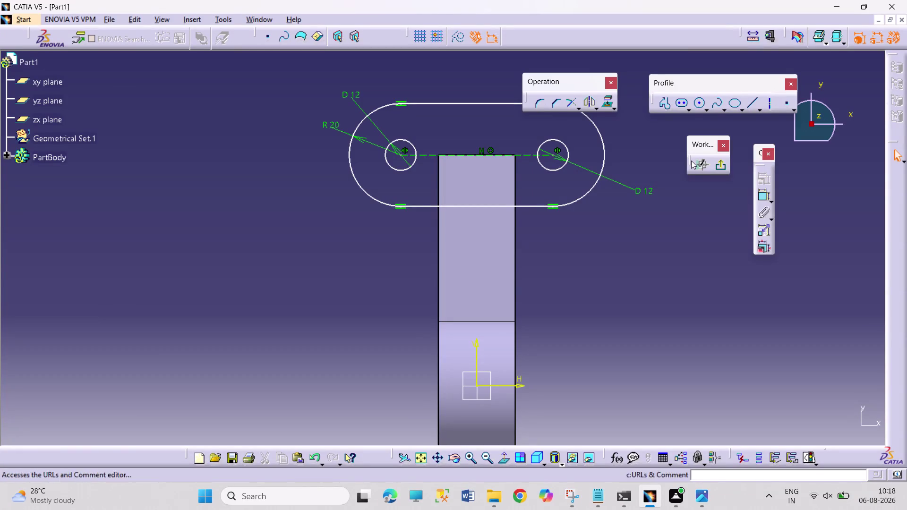
Dimension the distance between the two hole centres and set it to 50.
click(766, 196)
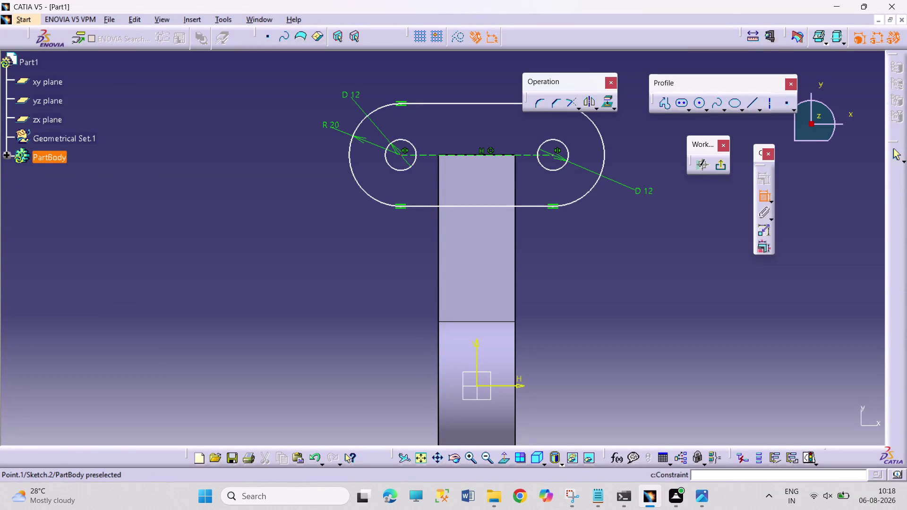
click(401, 156)
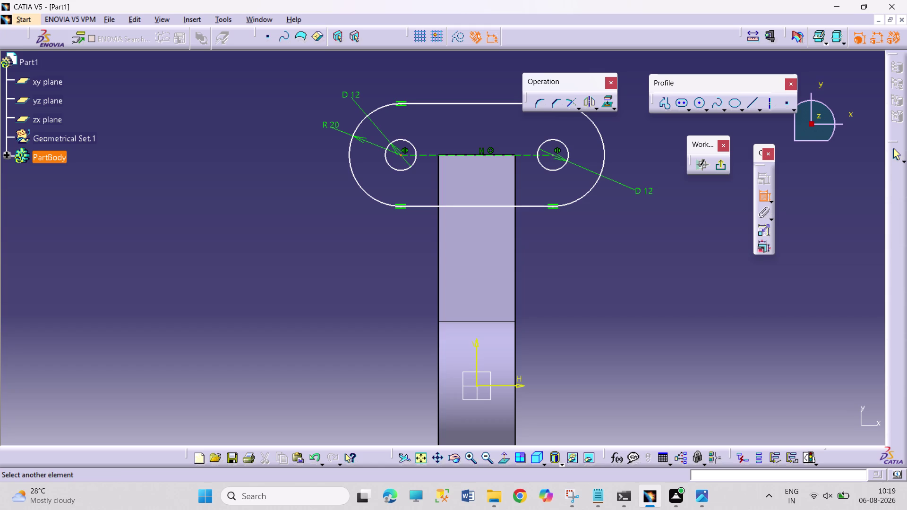
click(554, 157)
click(464, 71)
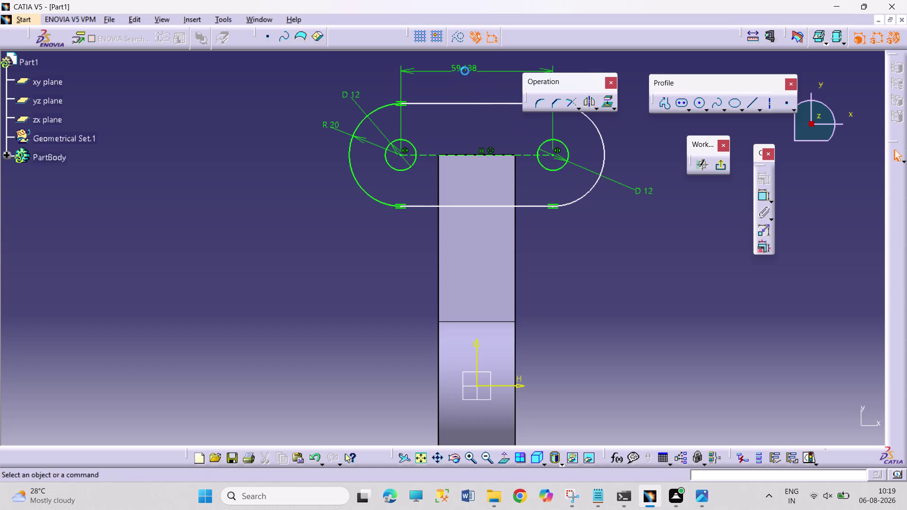
double_click(468, 71)
text(50)
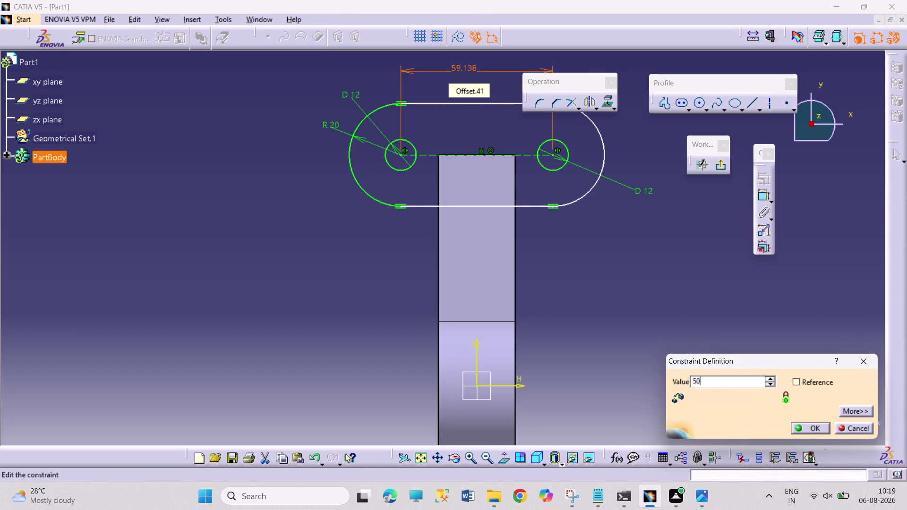
key(Return)
Drag the slot's right end to test it, then undo the change.
click(713, 308)
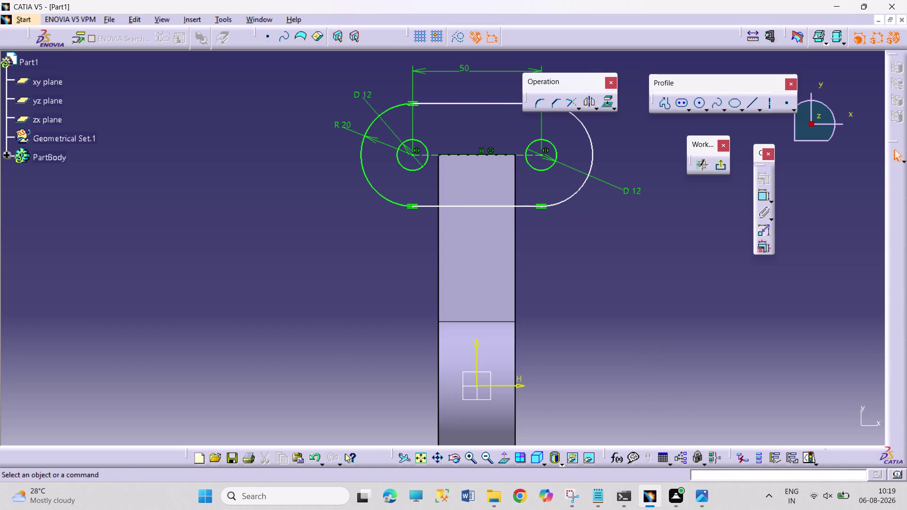
drag(572, 194, 590, 196)
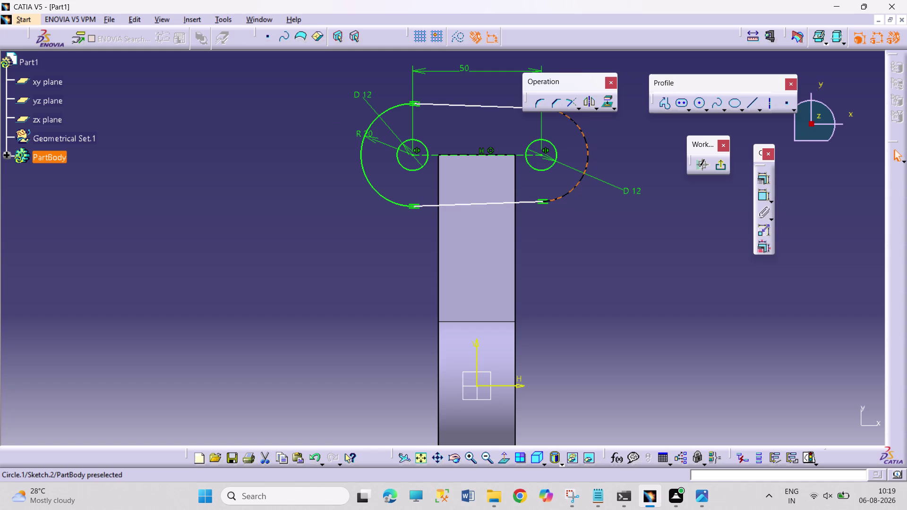
drag(590, 196, 588, 204)
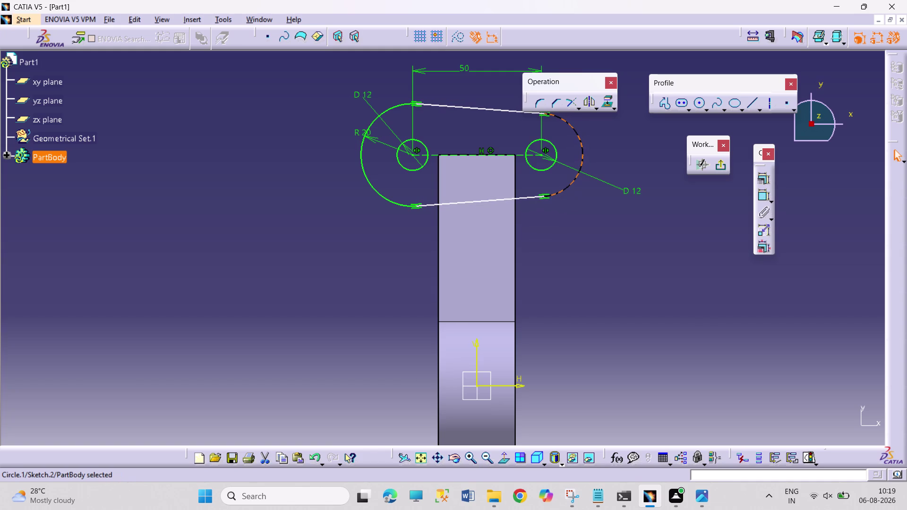
key(ctrl+z)
click(661, 258)
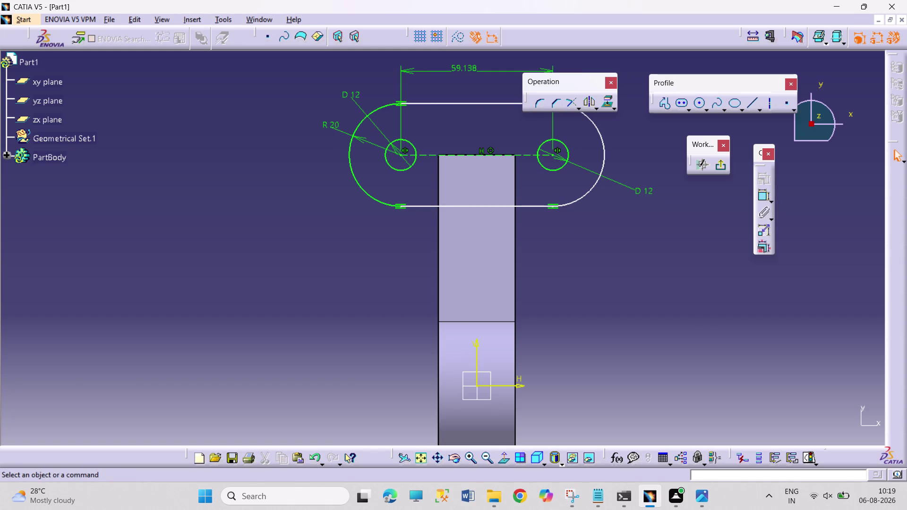
Change the hole centre spacing dimension to 90.
click(759, 194)
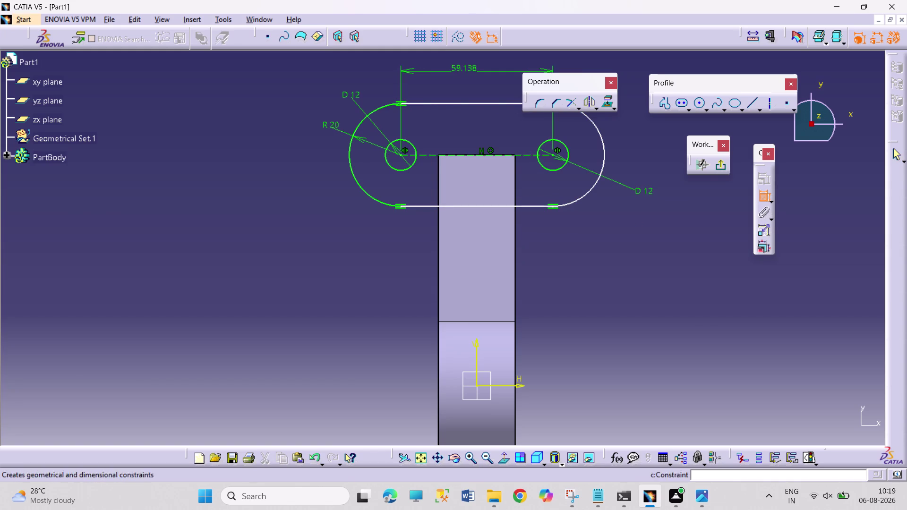
key(Escape)
key(Escape)
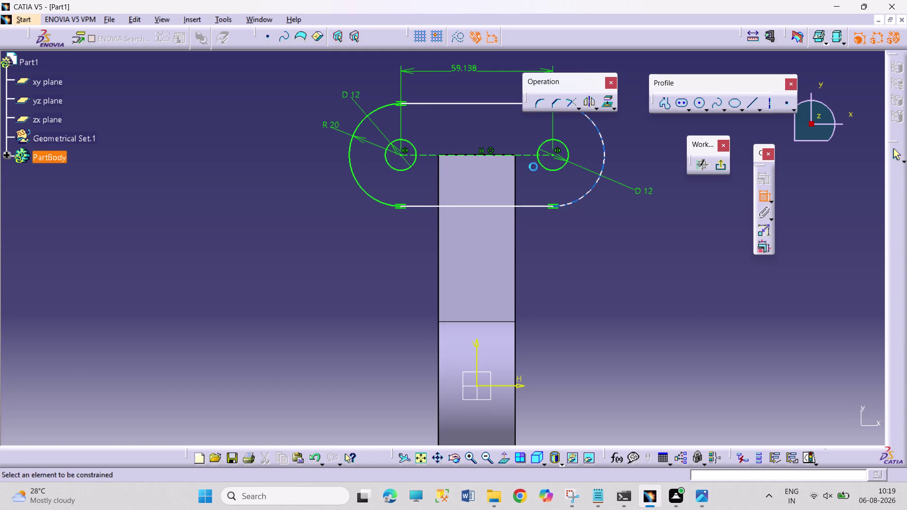
key(Escape)
double_click(469, 68)
text(90)
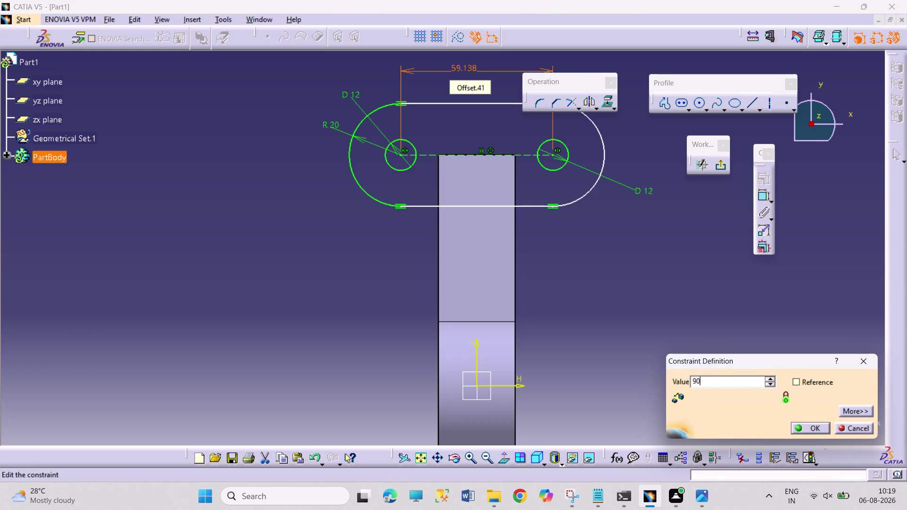
key(Return)
double_click(470, 67)
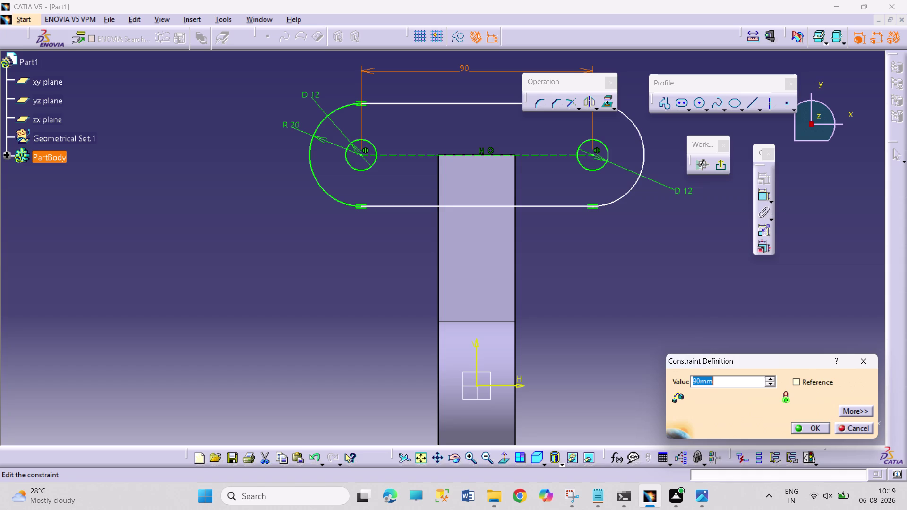
Set the hole centre spacing back to 50.
text(50)
key(Return)
click(576, 237)
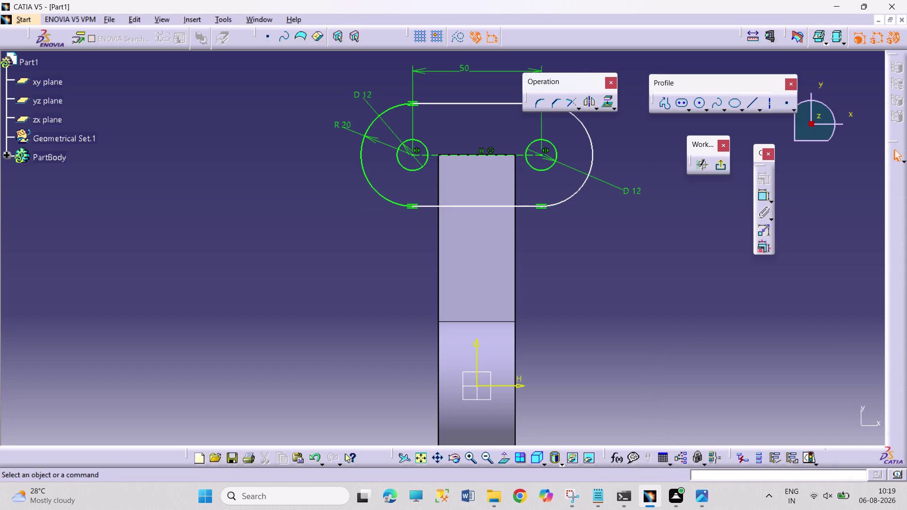
Try a 10 mm offset dimension from the right hole centre to the block edge, then discard it.
click(765, 200)
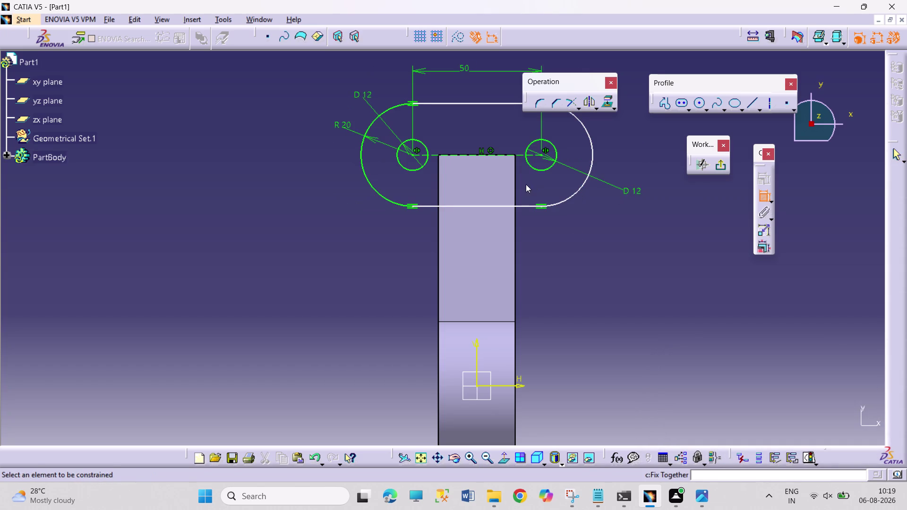
click(513, 183)
click(541, 155)
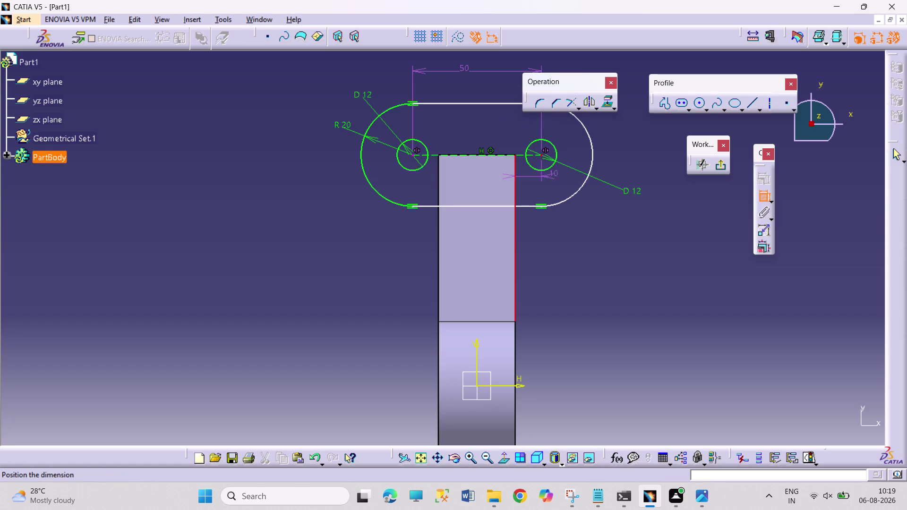
click(570, 233)
right_click(569, 224)
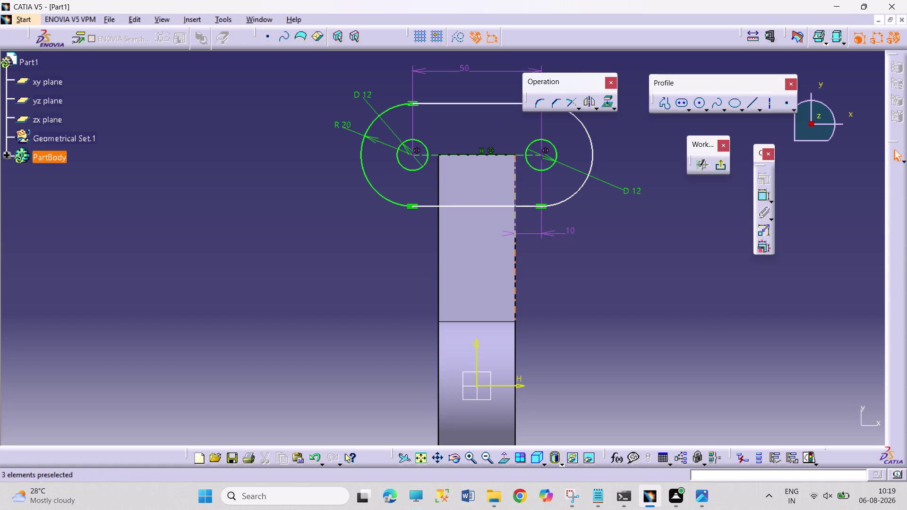
right_click(569, 228)
click(615, 392)
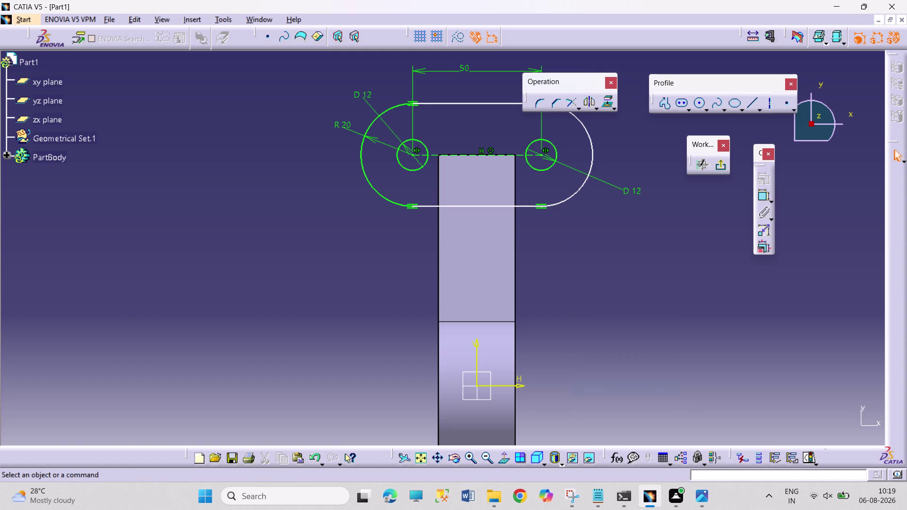
click(765, 193)
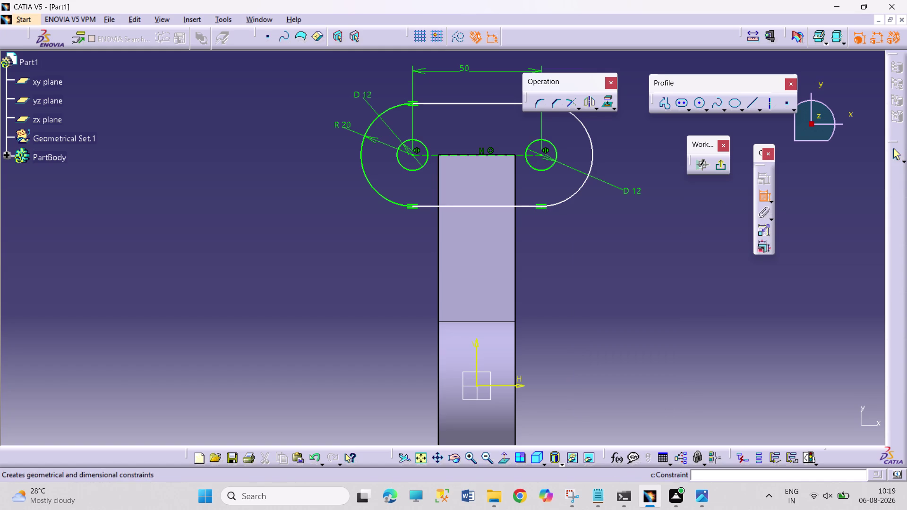
Try dimensioning the right hole centre to the sketch origin, then cancel it.
click(478, 156)
click(518, 385)
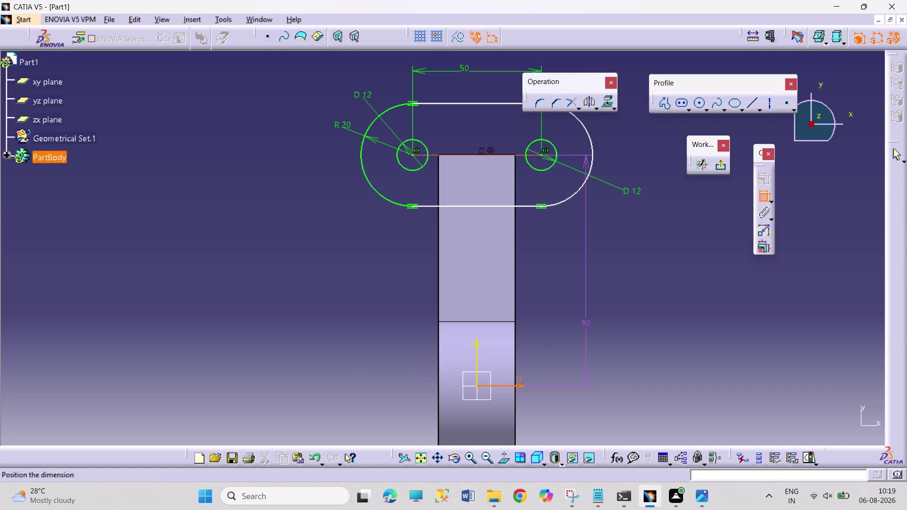
key(Escape)
key(Escape)
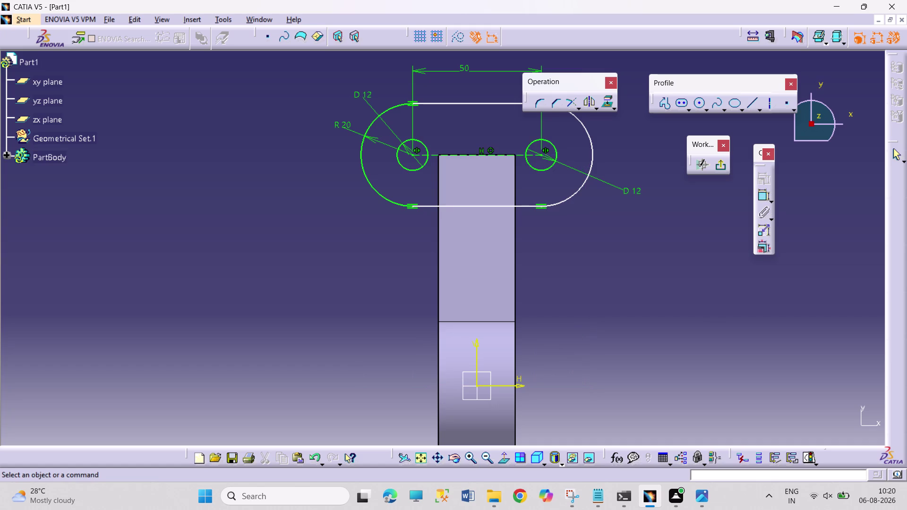
key(Escape)
click(762, 197)
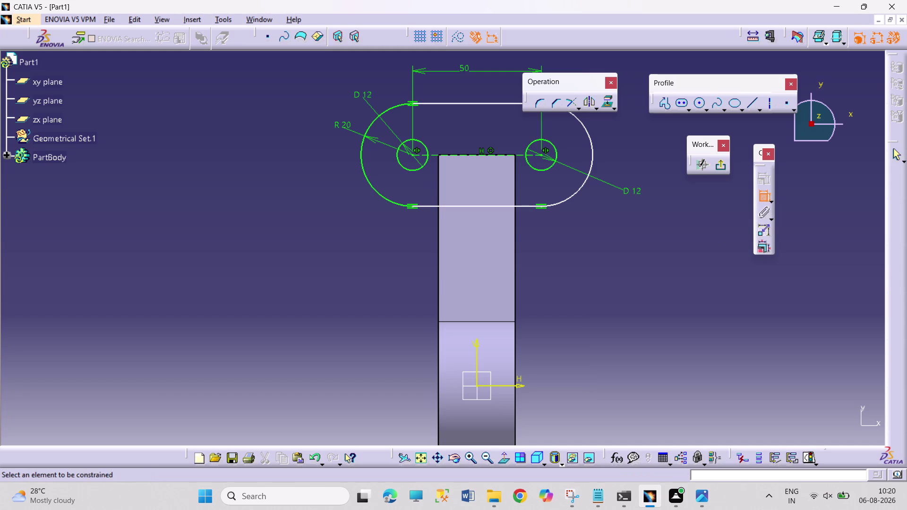
Try dimensioning the slot's top edge and a slot distance from the origin, cancelling both.
click(509, 386)
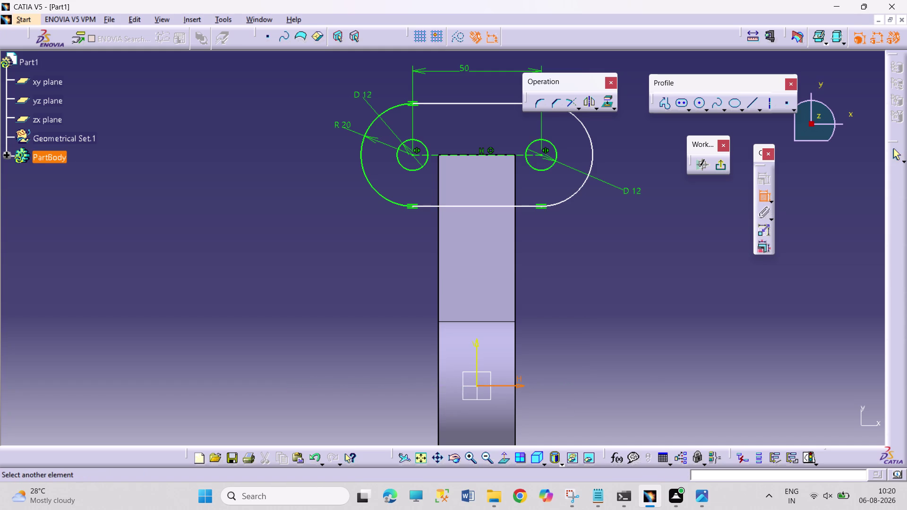
click(483, 105)
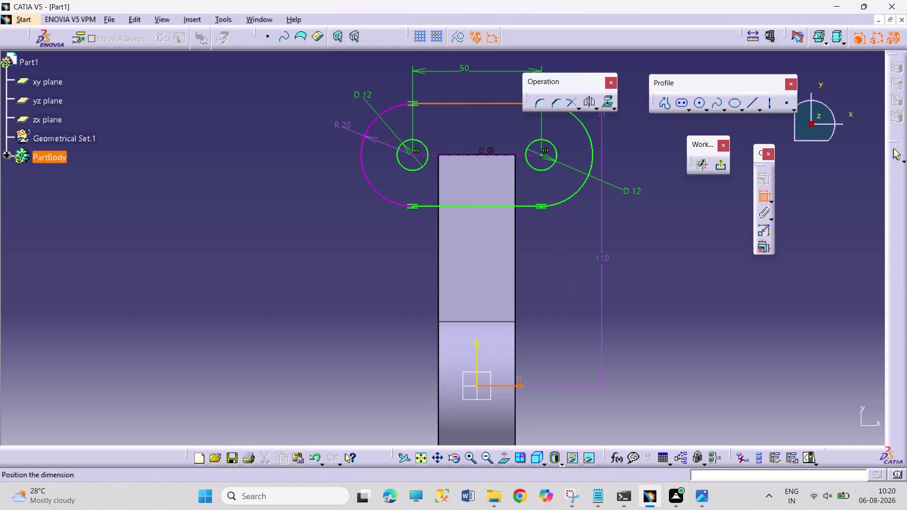
key(Escape)
key(Escape)
key(Escape)
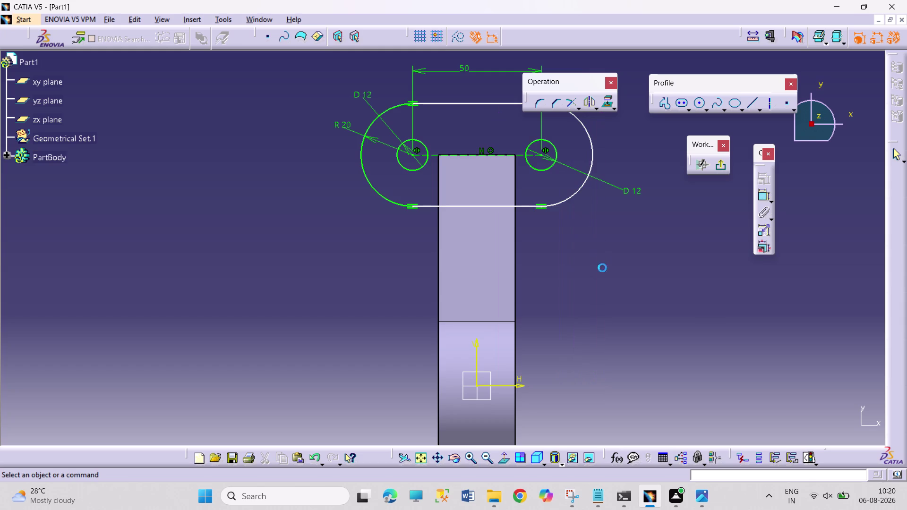
click(762, 199)
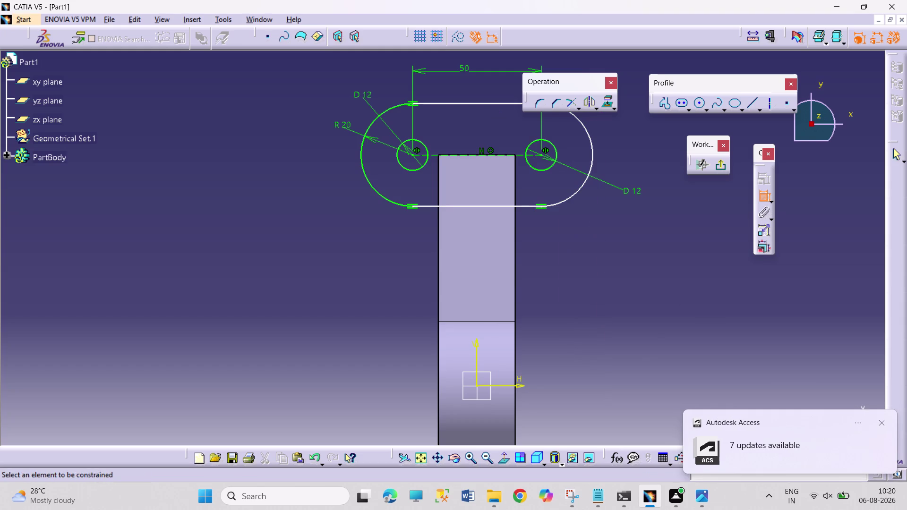
click(517, 385)
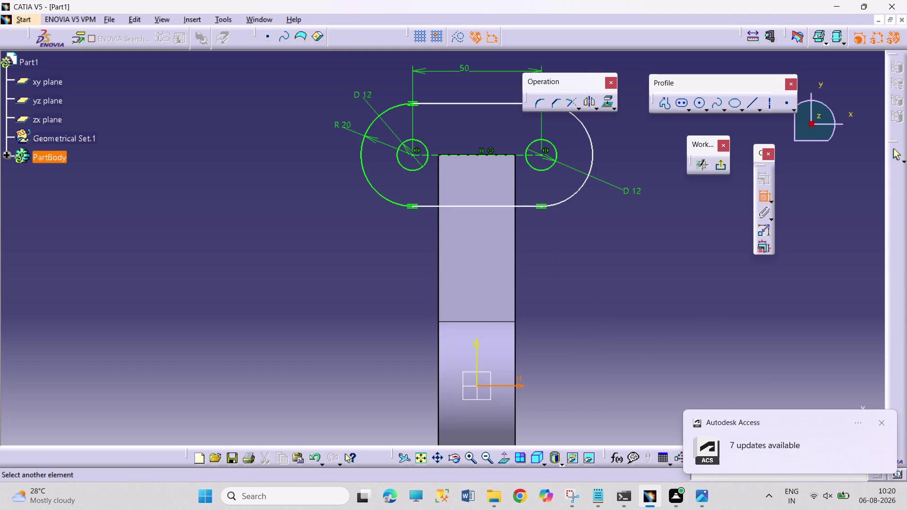
click(506, 155)
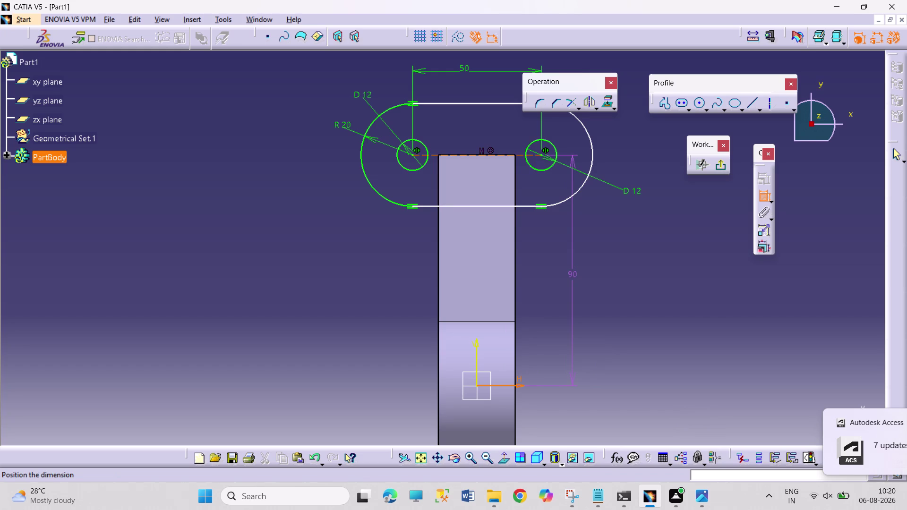
key(Escape)
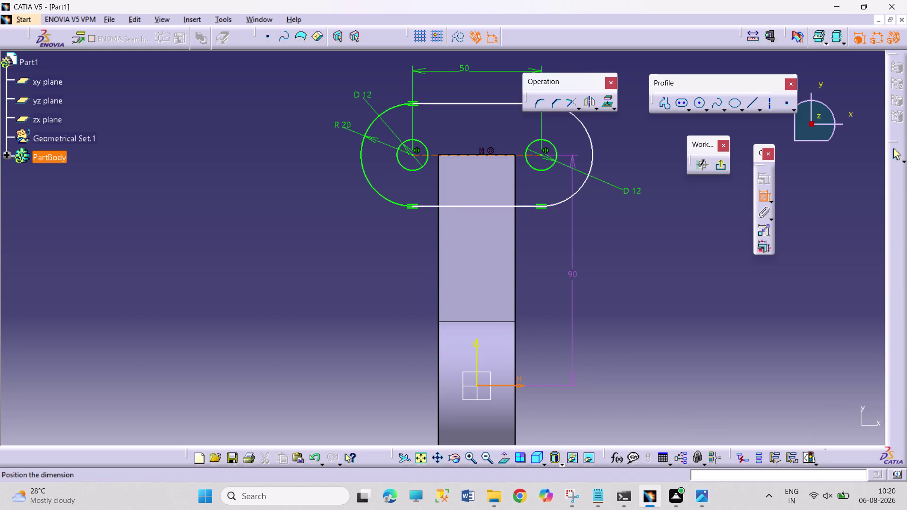
key(Escape)
key(Escape)
Delete the parallelism and coincidence constraints, testing the upper line's freedom.
right_click(481, 149)
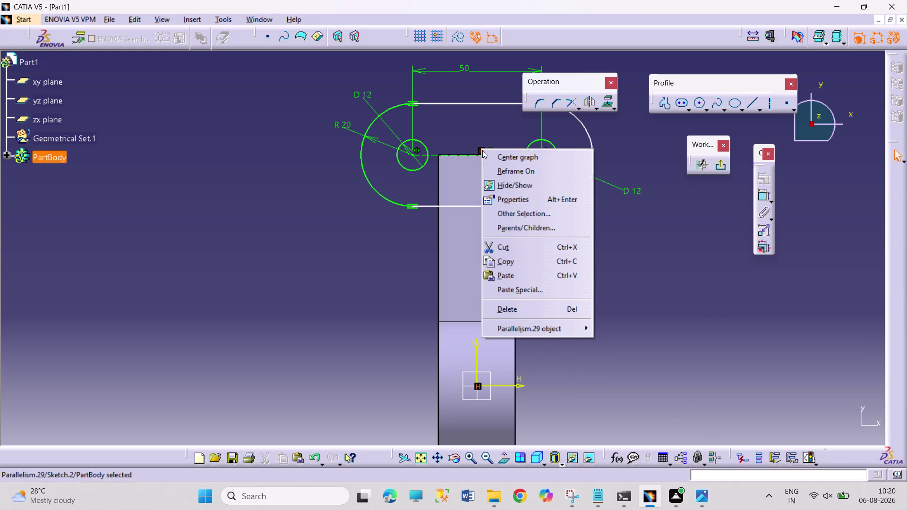
click(507, 306)
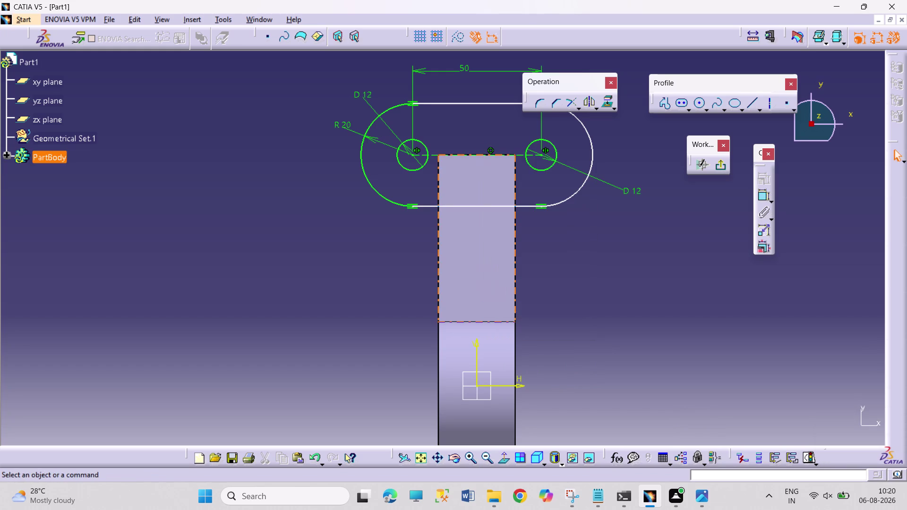
click(471, 106)
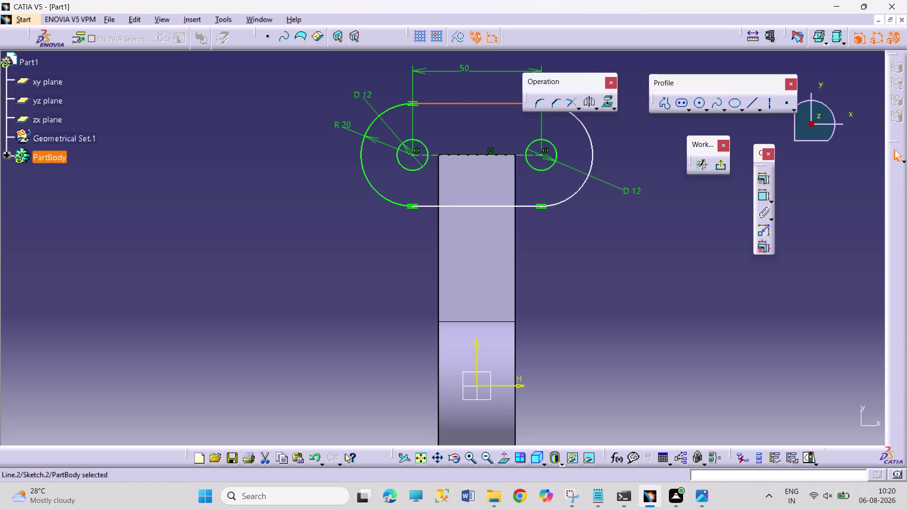
drag(478, 105, 478, 128)
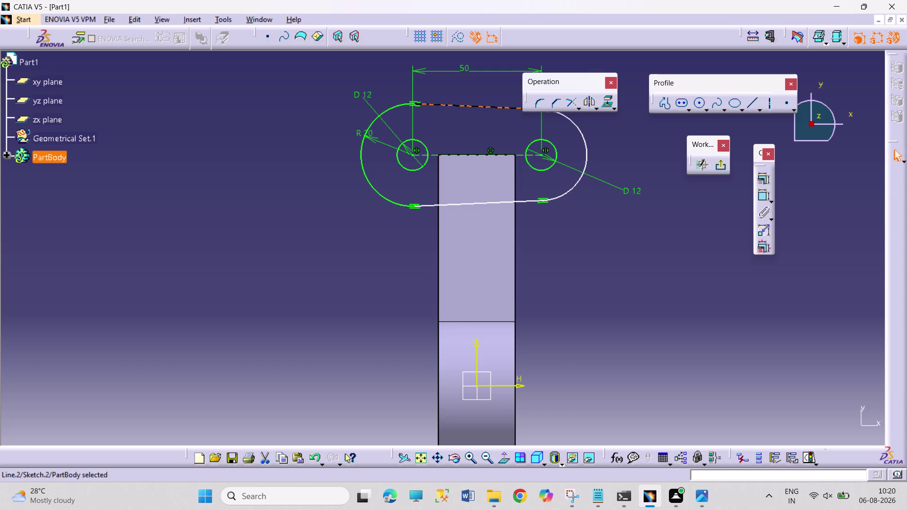
right_click(491, 149)
click(515, 304)
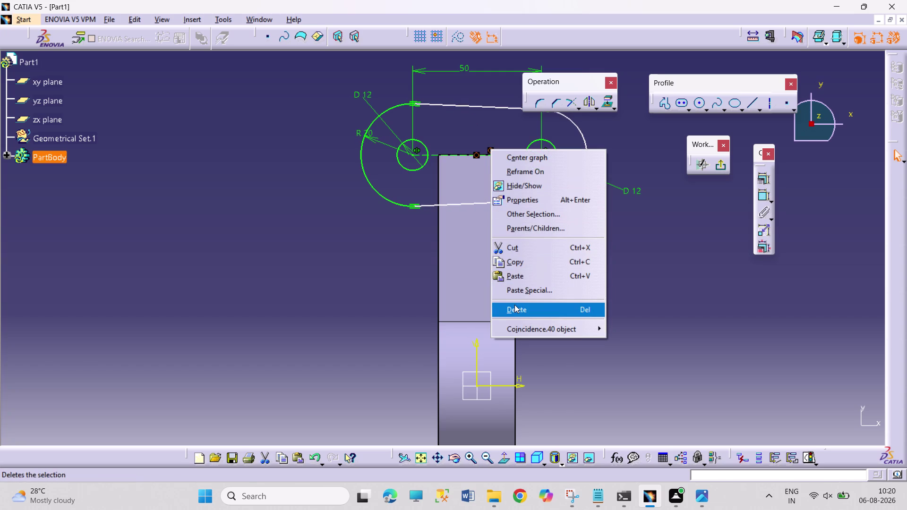
drag(478, 105, 478, 112)
click(478, 111)
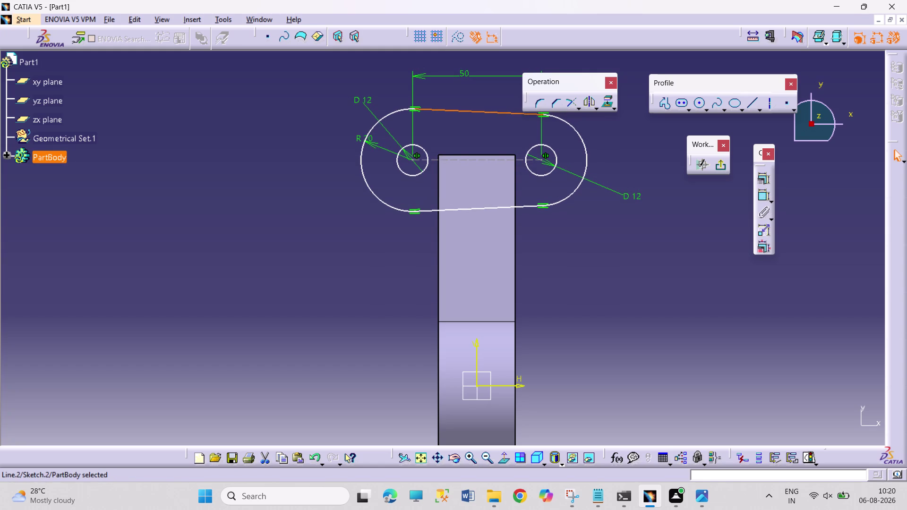
Undo the constraint deletions and clear the selection.
click(481, 154)
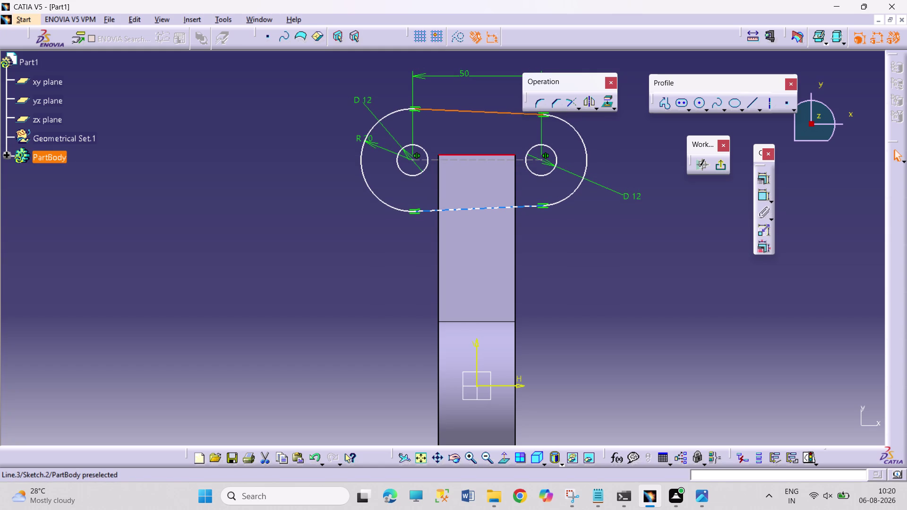
double_click(583, 248)
key(ctrl+z)
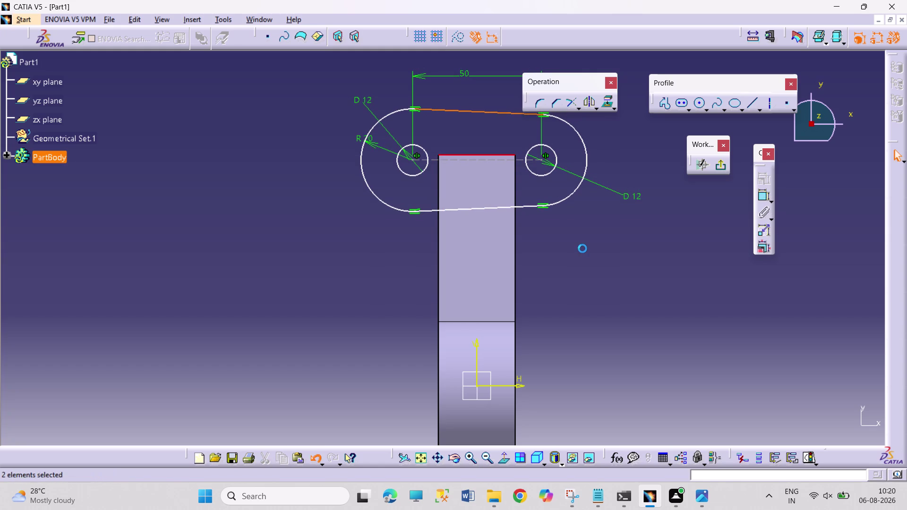
key(ctrl+z)
key(ctrl+z)
key(ctrl+z)
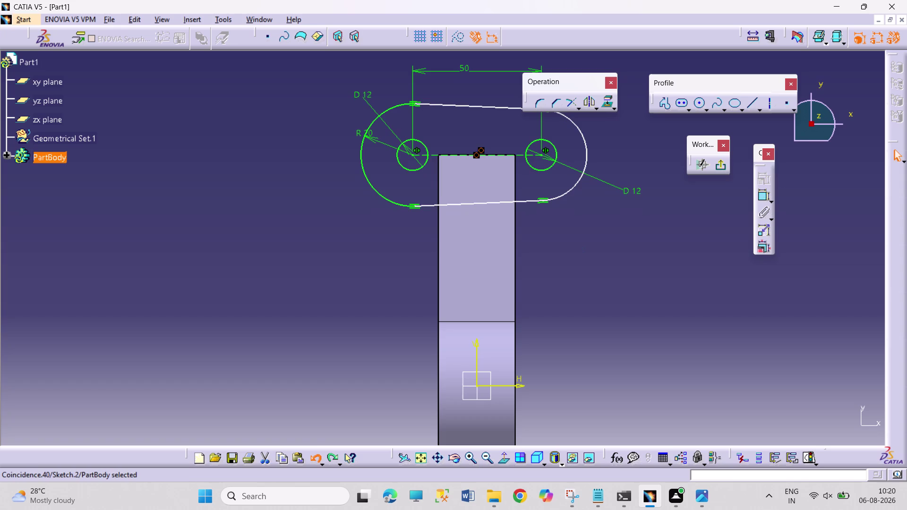
key(ctrl+z)
click(583, 249)
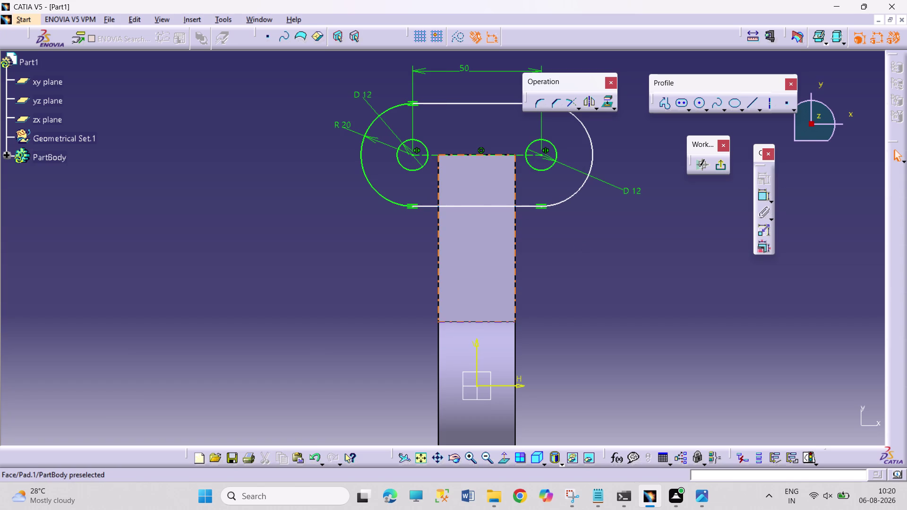
Delete the coincidence constraint again and test dragging the slot's upper line.
right_click(482, 150)
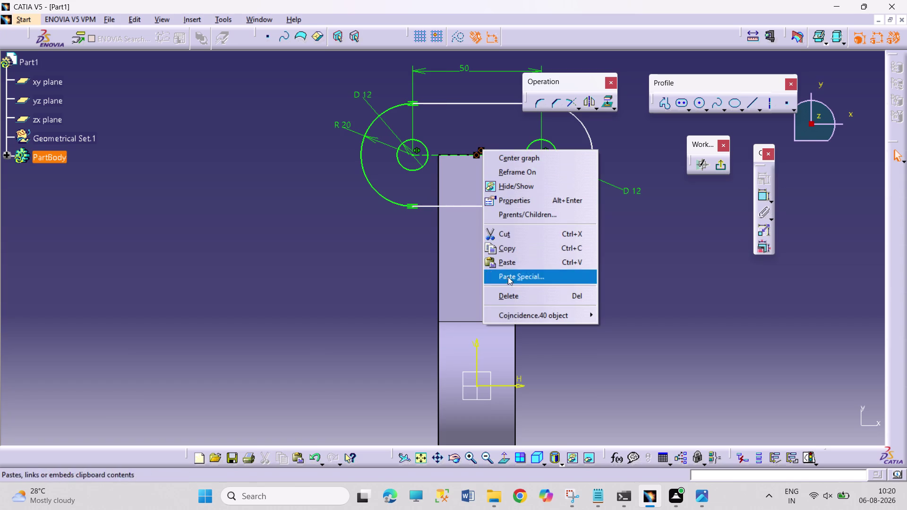
click(510, 290)
drag(467, 102, 468, 114)
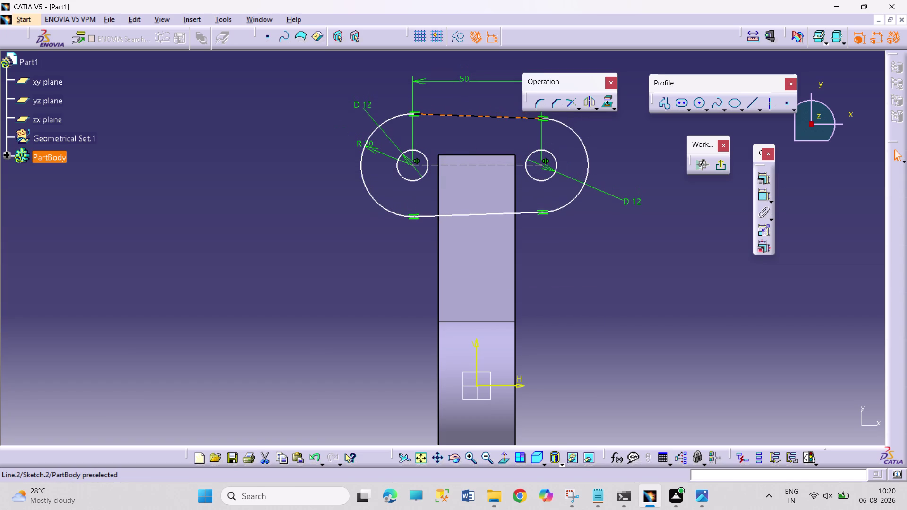
drag(468, 114, 468, 115)
key(ctrl+z)
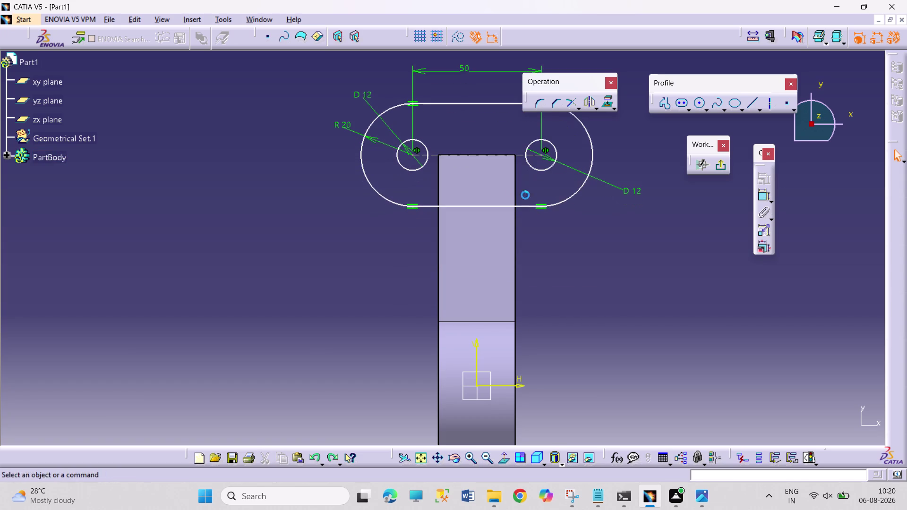
click(587, 222)
click(504, 208)
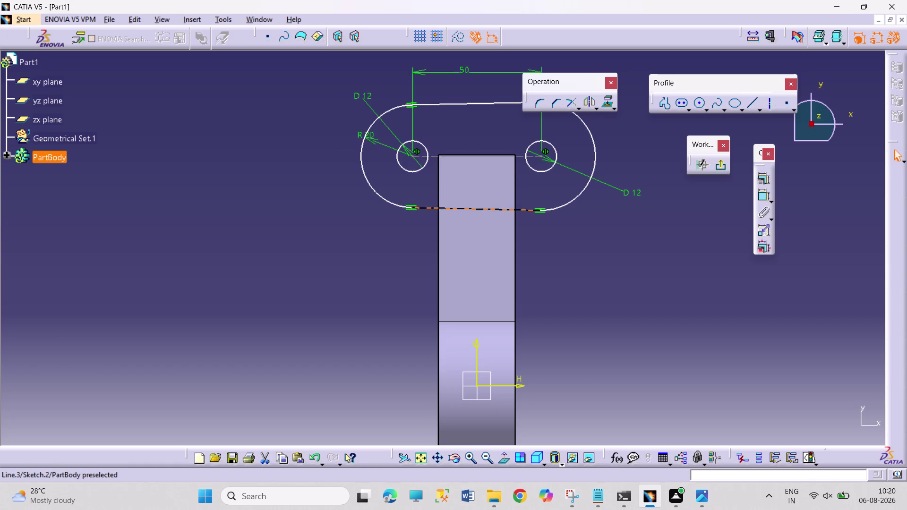
click(507, 222)
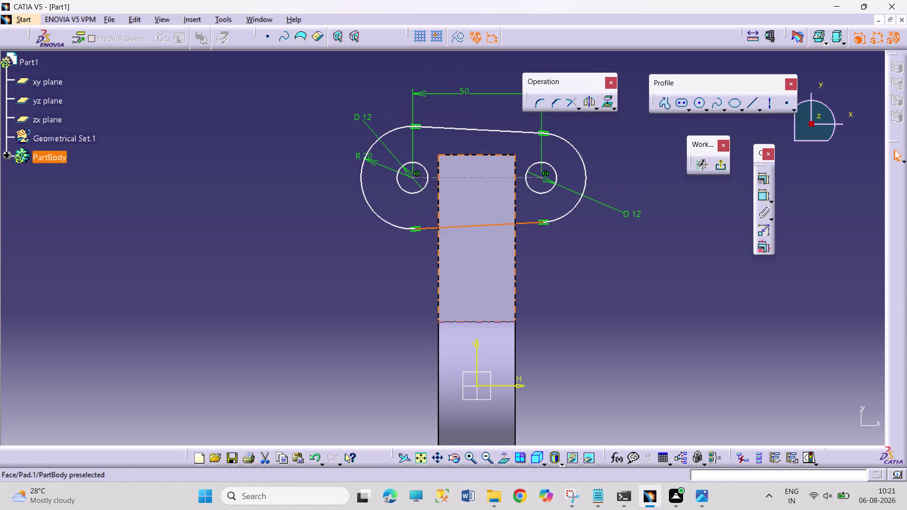
click(565, 244)
Make the slot's upper line coincident with the pad's top edge and exit the sketch.
click(457, 129)
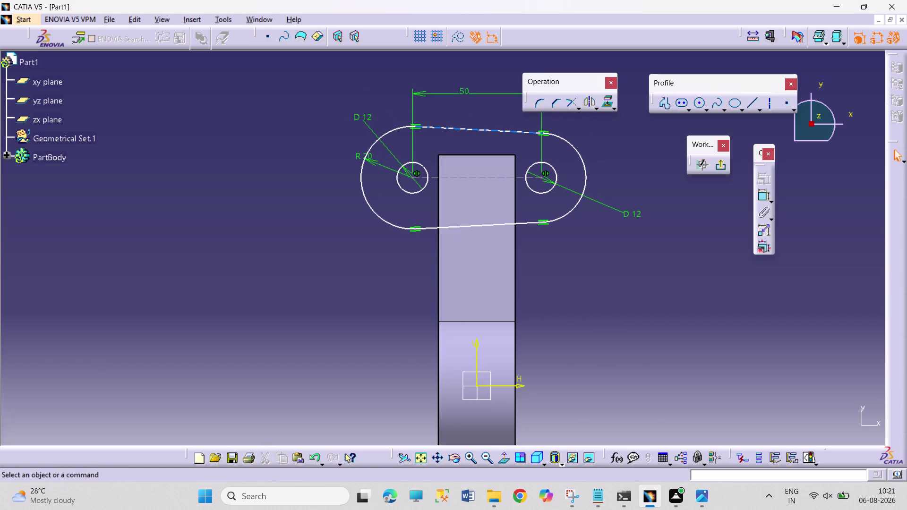
click(469, 155)
click(763, 176)
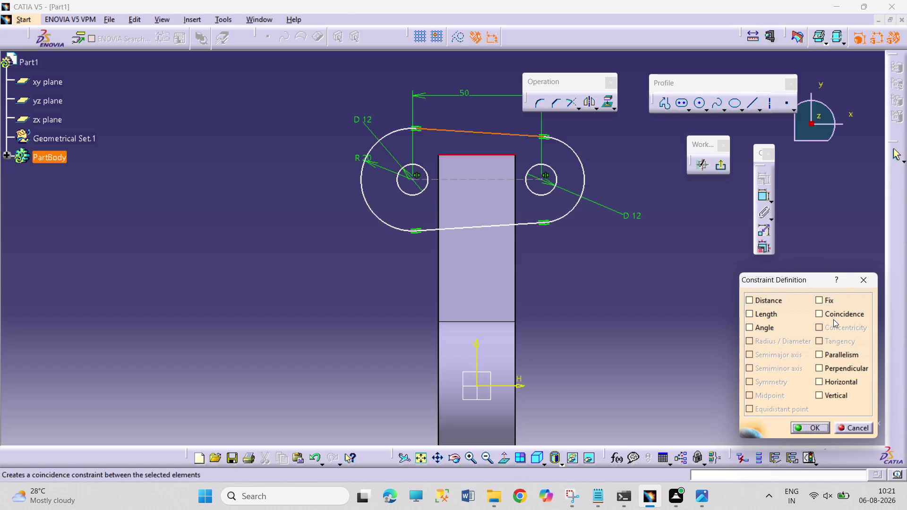
click(832, 316)
click(812, 424)
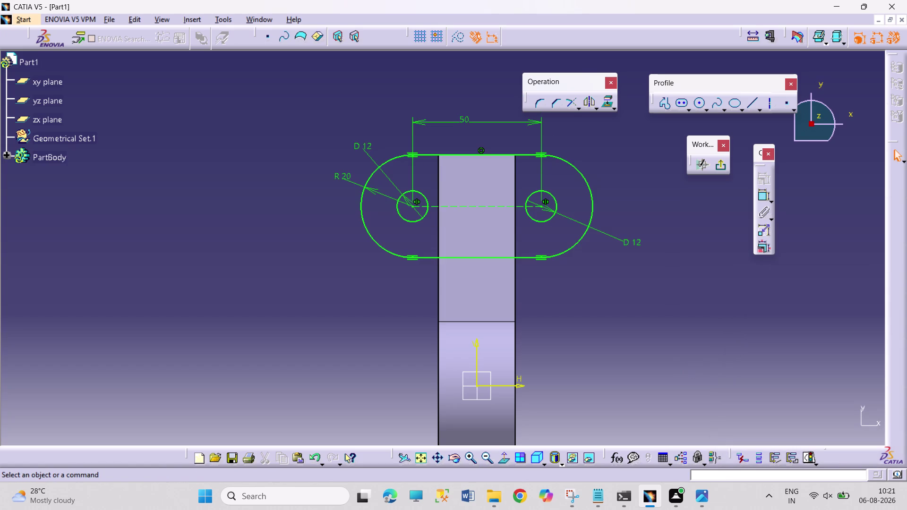
click(676, 365)
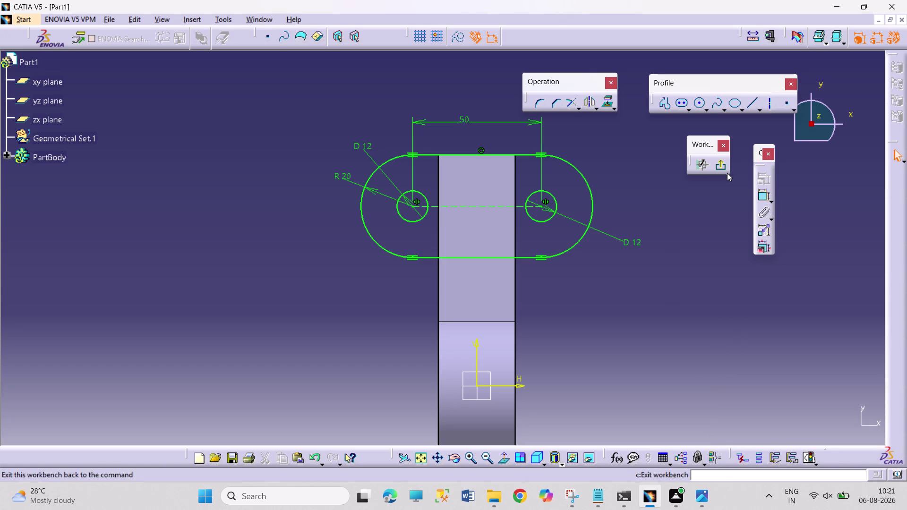
click(724, 169)
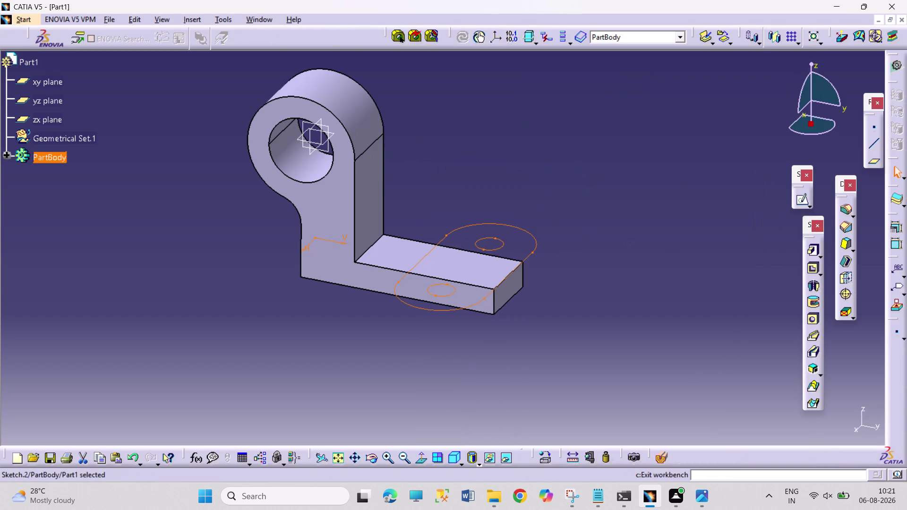
Pad the slot sketch to a 12 mm length.
click(812, 250)
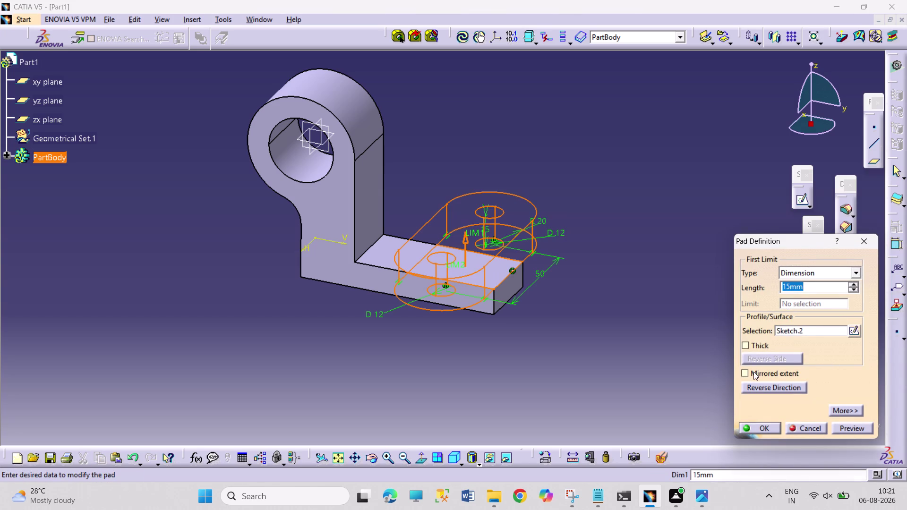
click(753, 384)
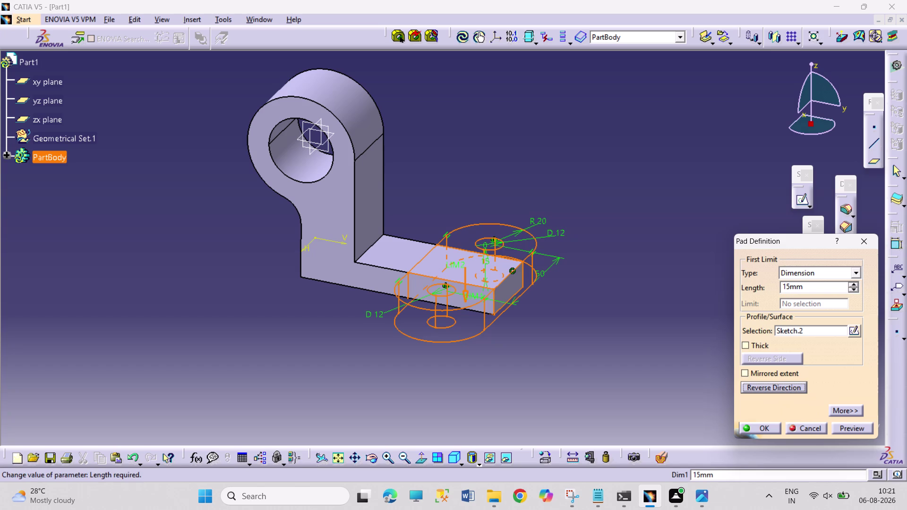
drag(789, 288, 764, 284)
text(12)
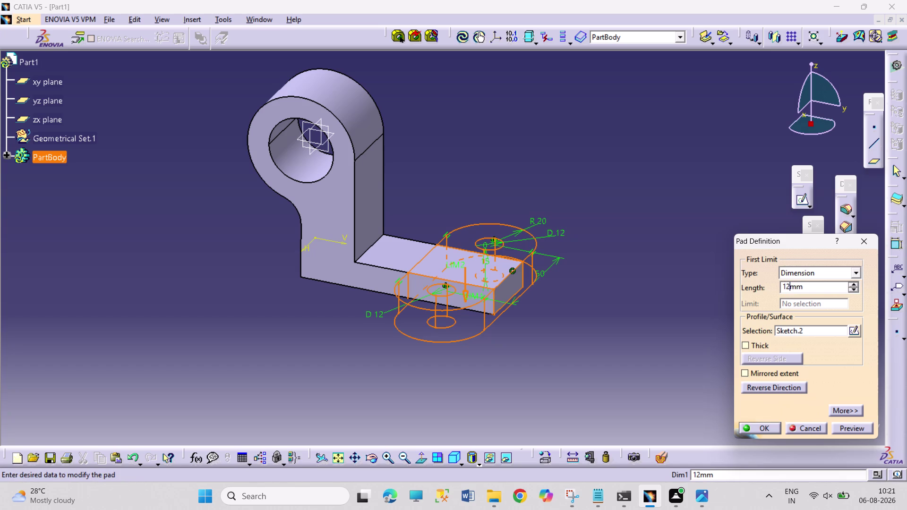
key(Return)
click(671, 350)
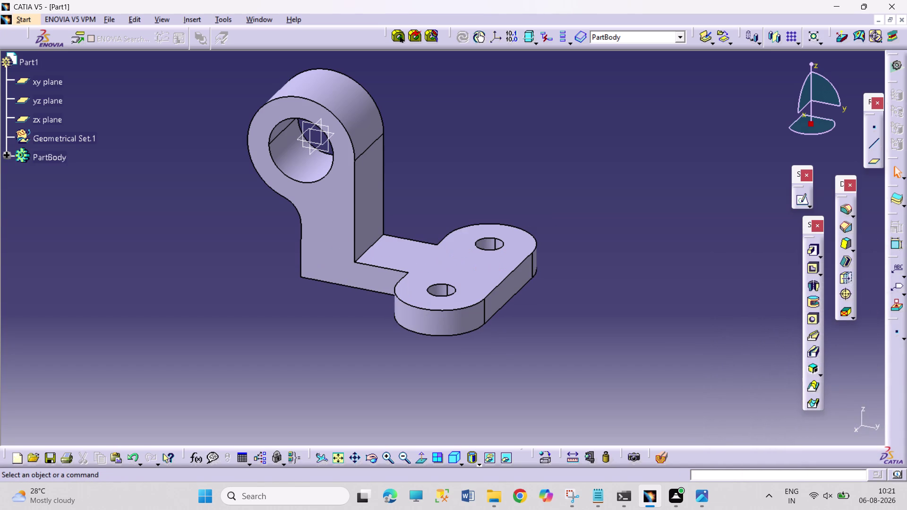
click(327, 141)
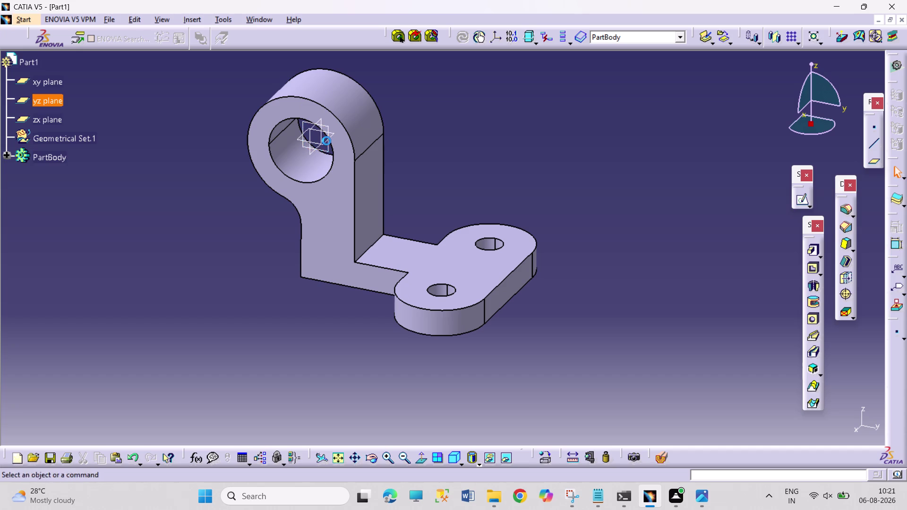
On a yz-plane sketch, draw a line from above the lug to the base end.
click(803, 198)
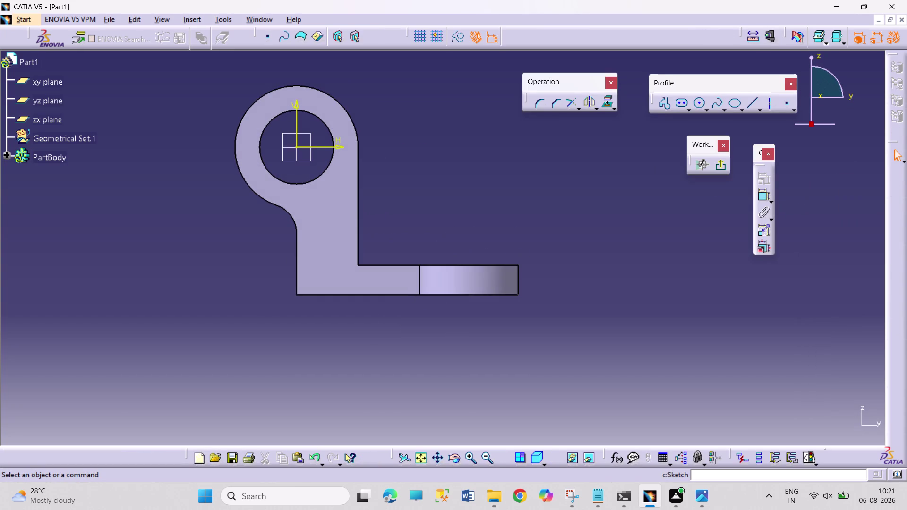
click(663, 105)
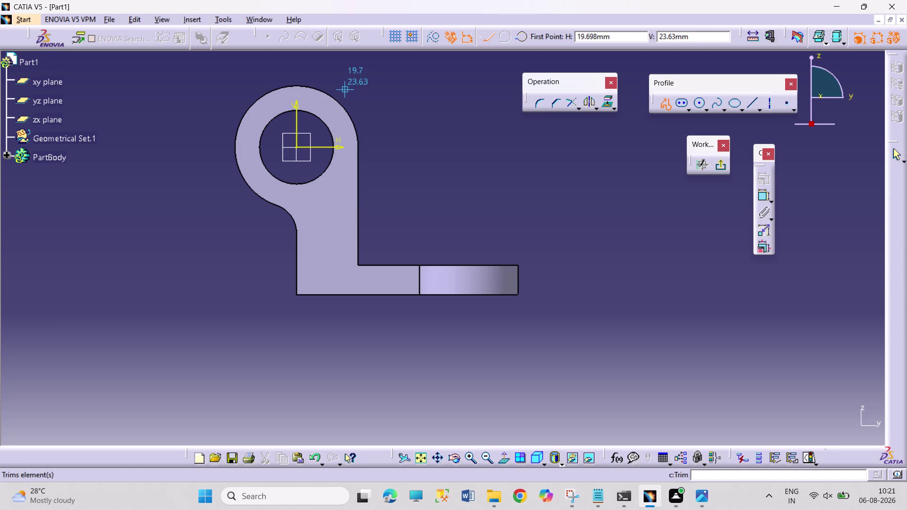
click(343, 89)
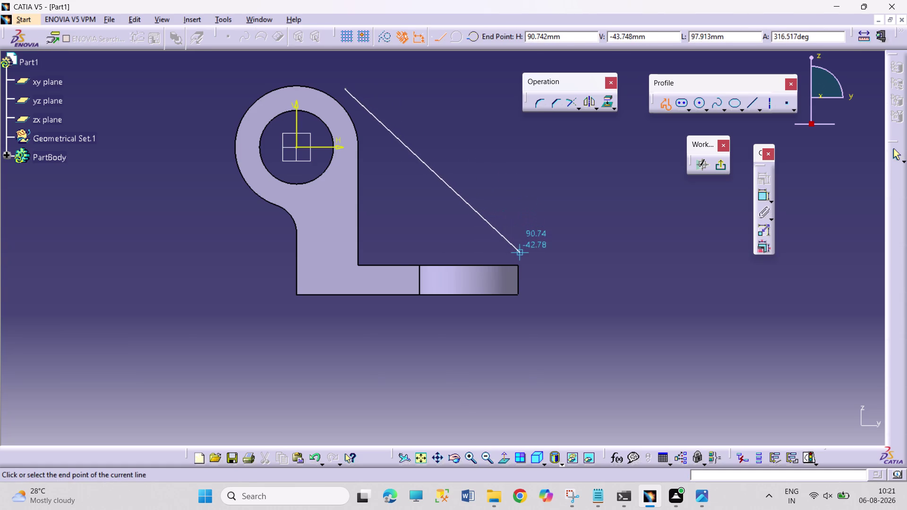
click(520, 255)
key(Escape)
key(Escape)
key(Escape)
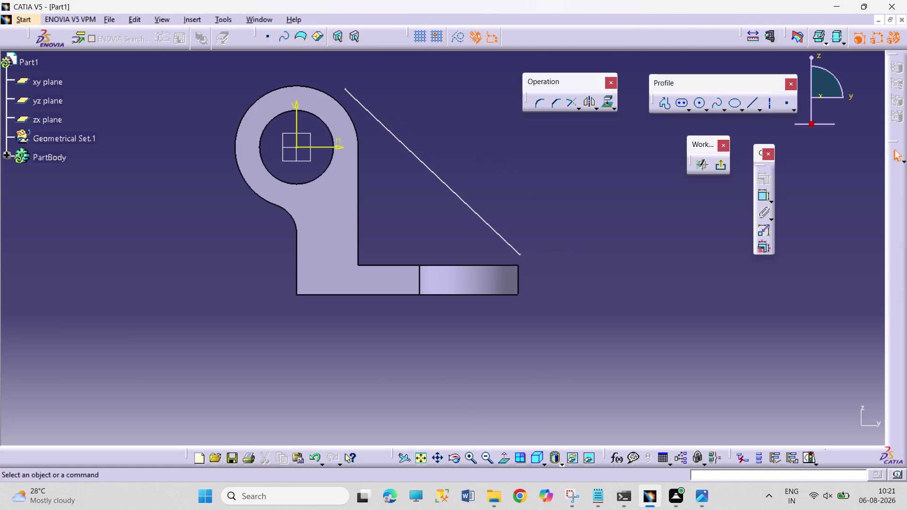
click(356, 122)
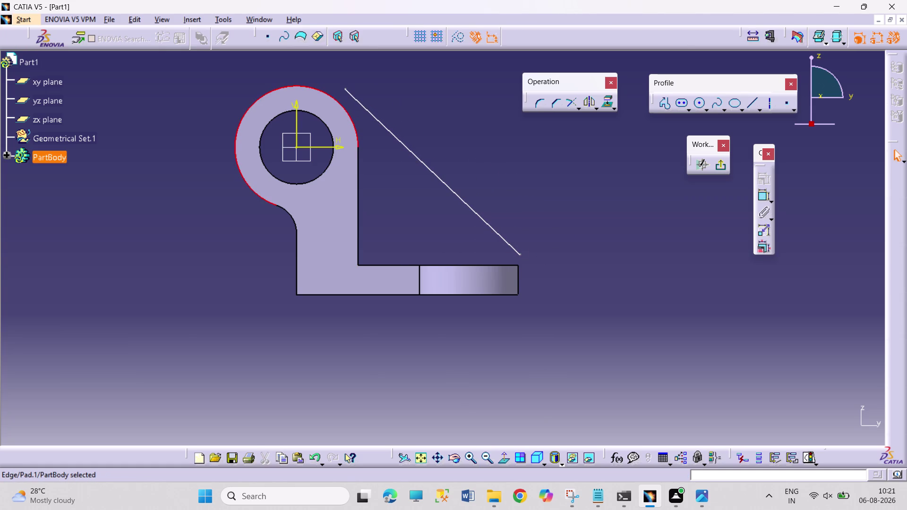
Project the bracket's inner edges and base top edge into the sketch.
click(358, 206)
click(394, 265)
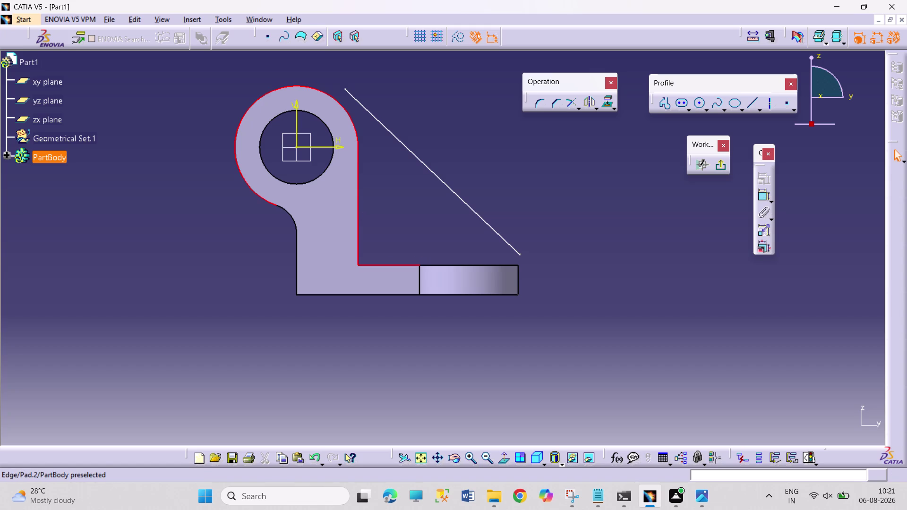
click(439, 267)
click(609, 102)
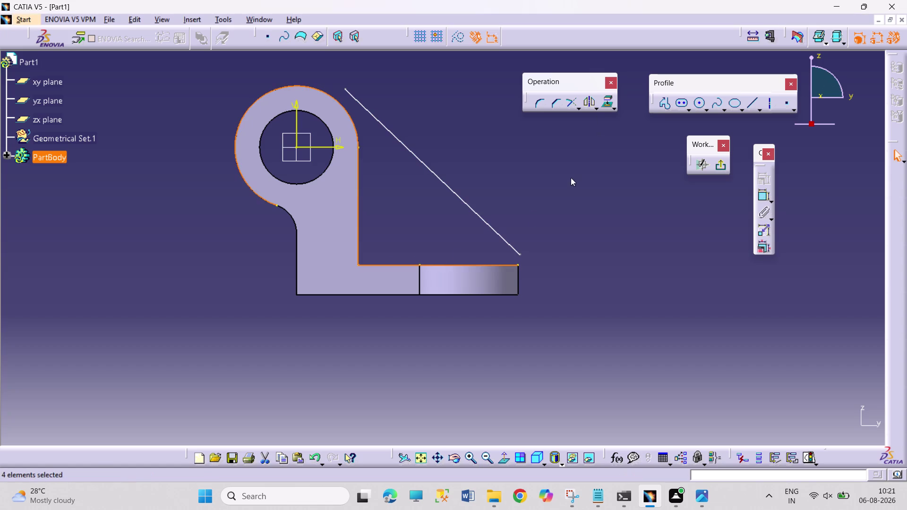
click(567, 193)
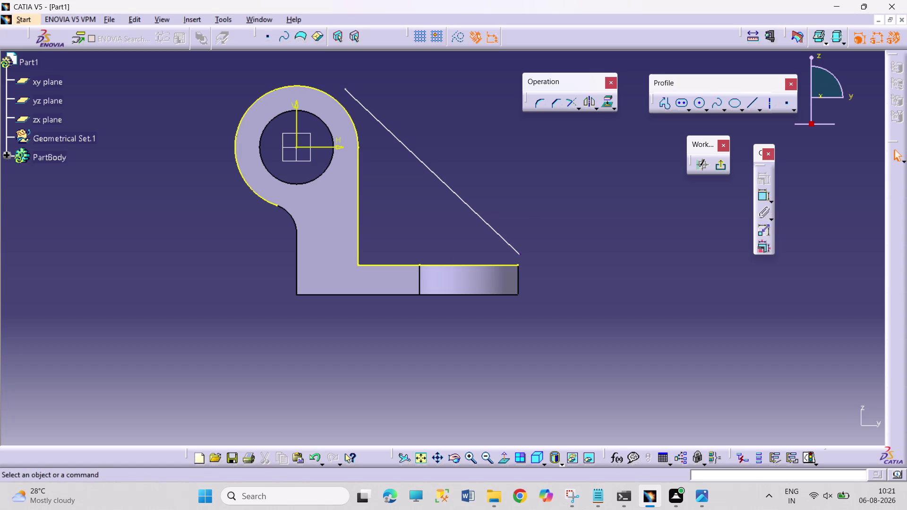
Make the rib line's lower end coincident with the projected base edge.
click(519, 253)
click(519, 265)
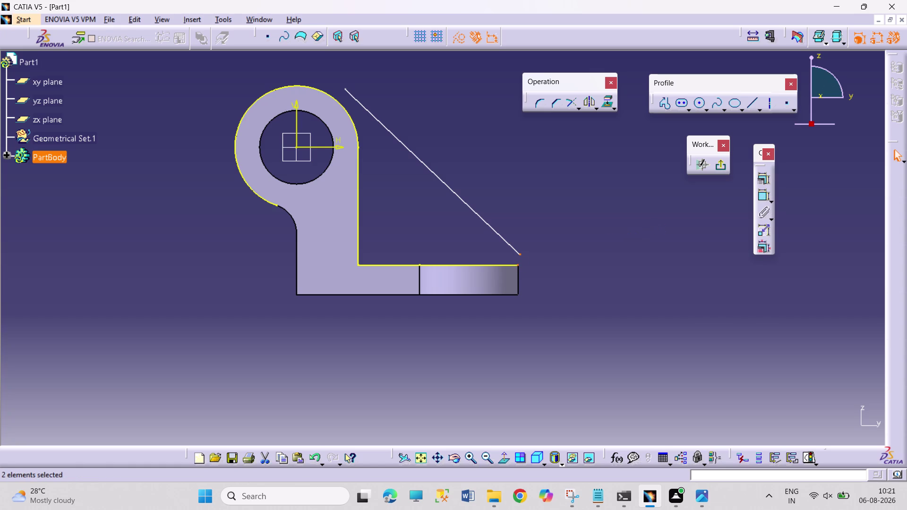
click(756, 177)
click(760, 182)
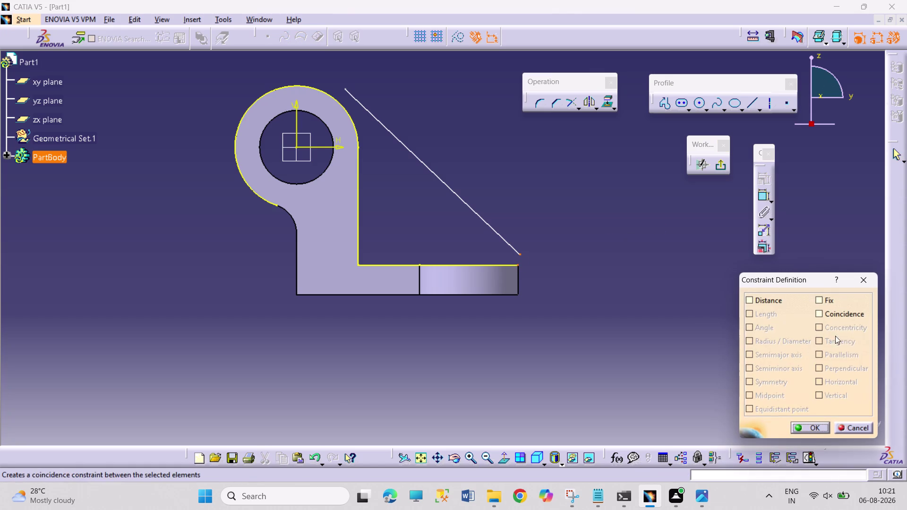
click(834, 307)
click(809, 427)
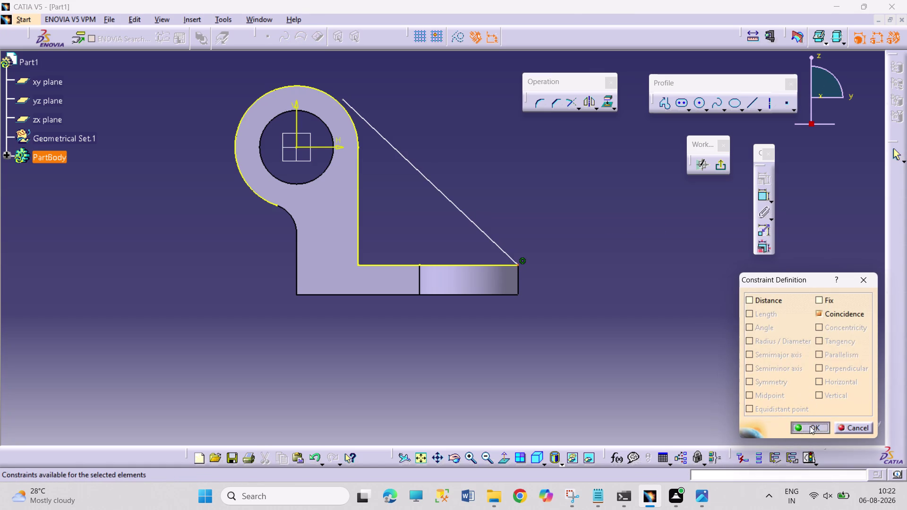
Make the rib line's upper end lie on the lug arc.
click(344, 100)
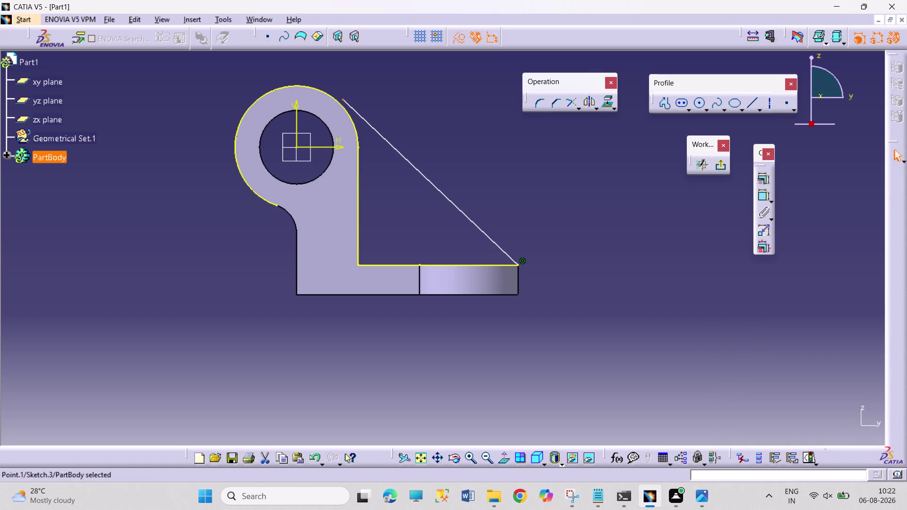
click(331, 94)
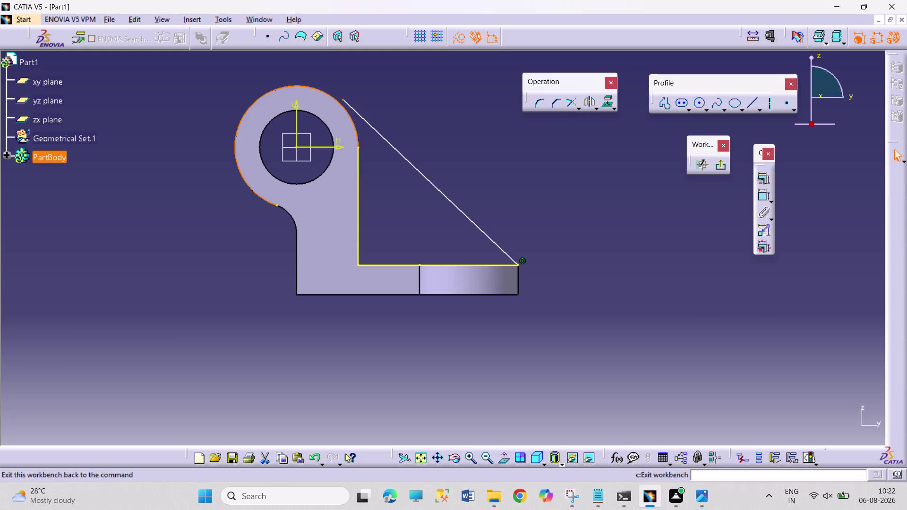
click(758, 175)
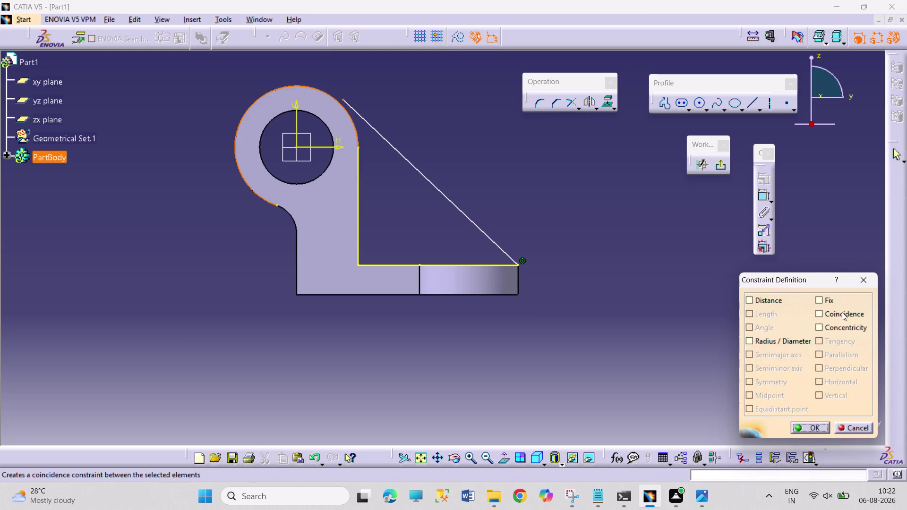
click(842, 312)
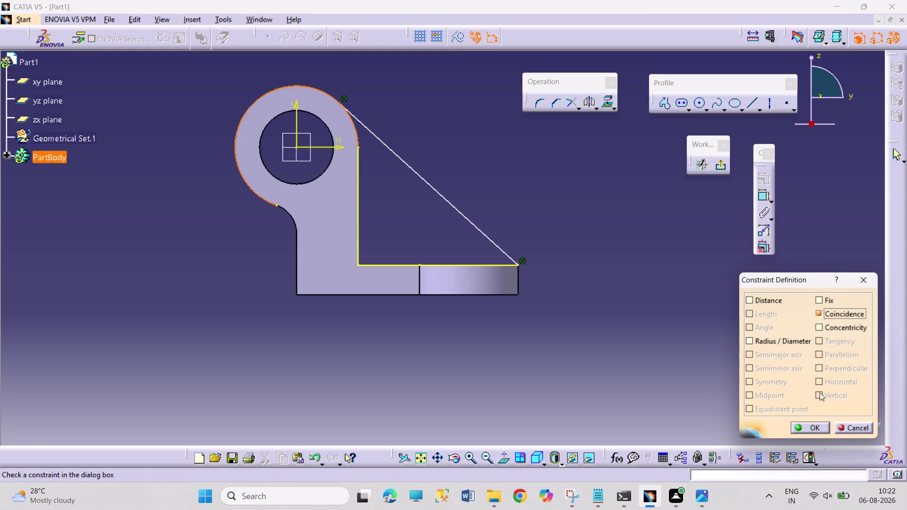
click(817, 425)
Make the sloping rib line tangent to the lug arc.
click(371, 136)
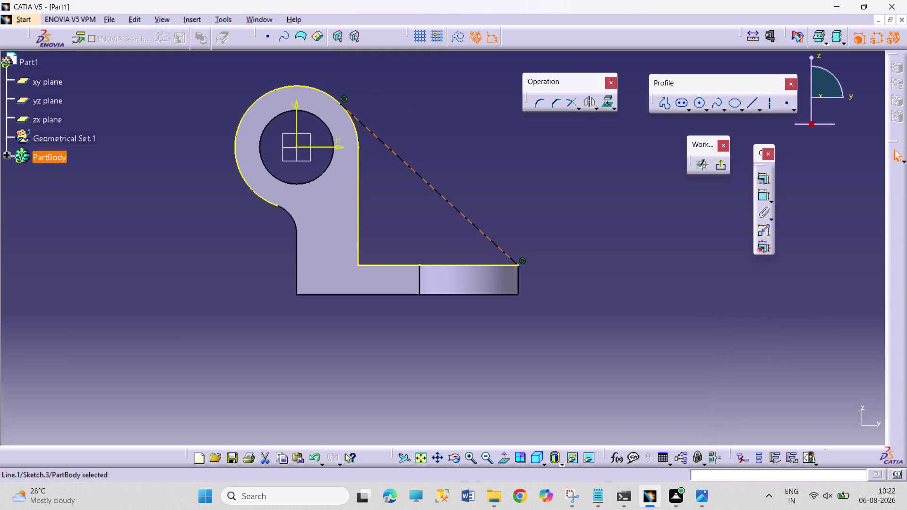
click(357, 133)
click(756, 179)
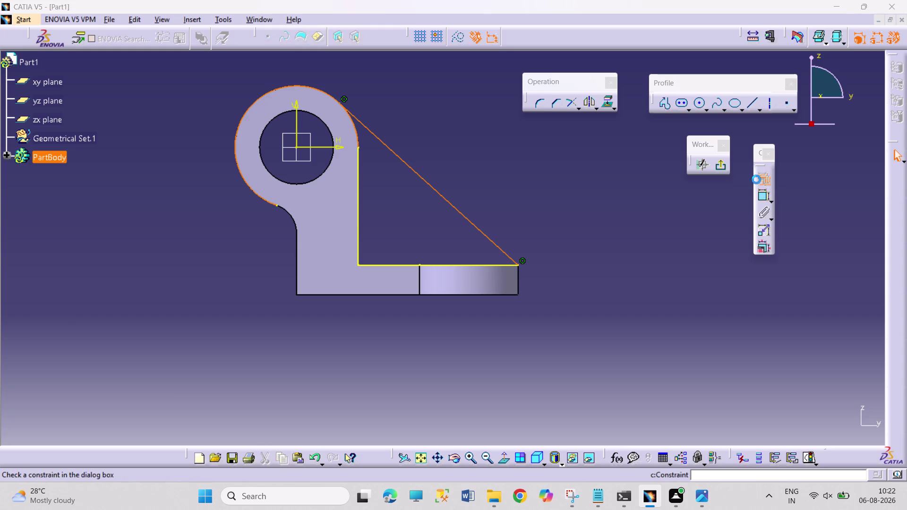
click(848, 345)
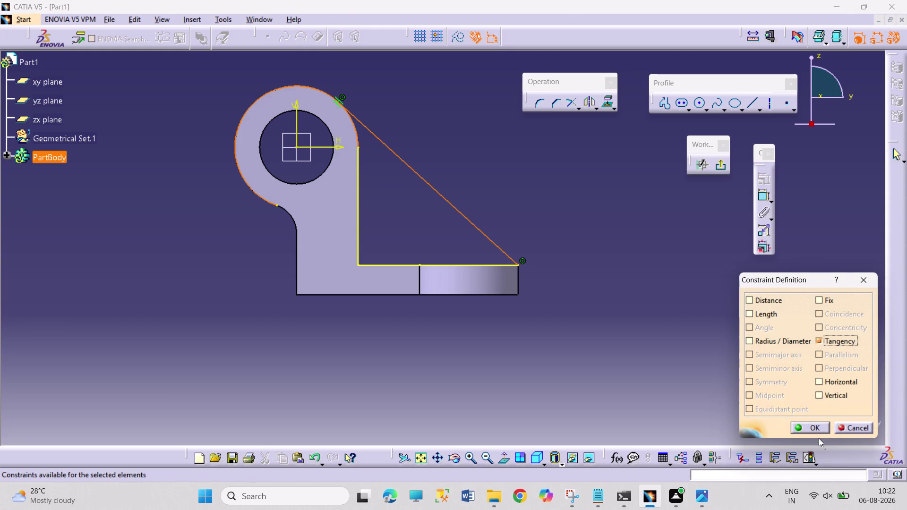
click(818, 428)
click(580, 109)
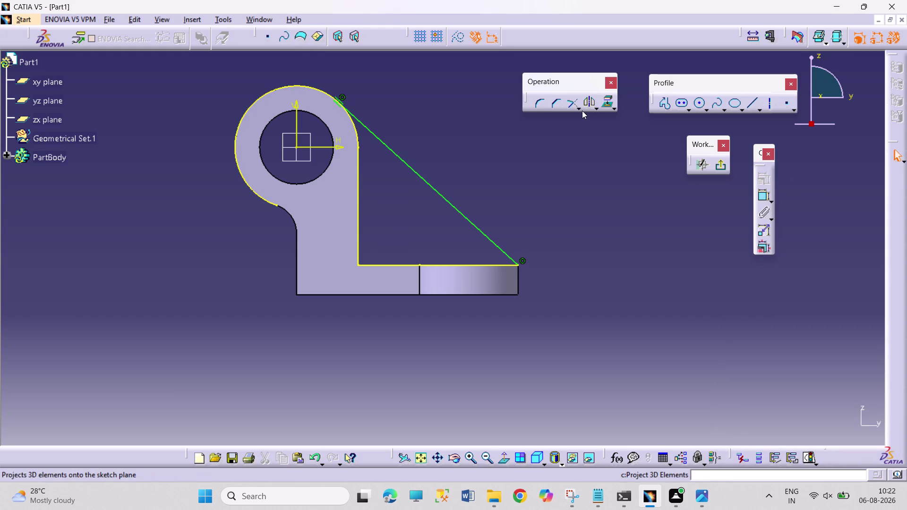
Trim the surplus lug arc portions and exit the rib sketch.
double_click(627, 119)
click(308, 87)
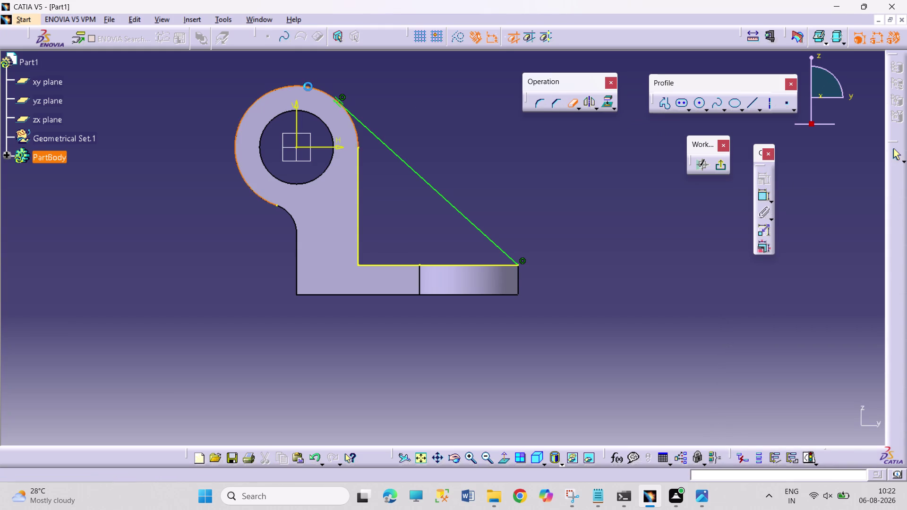
click(566, 106)
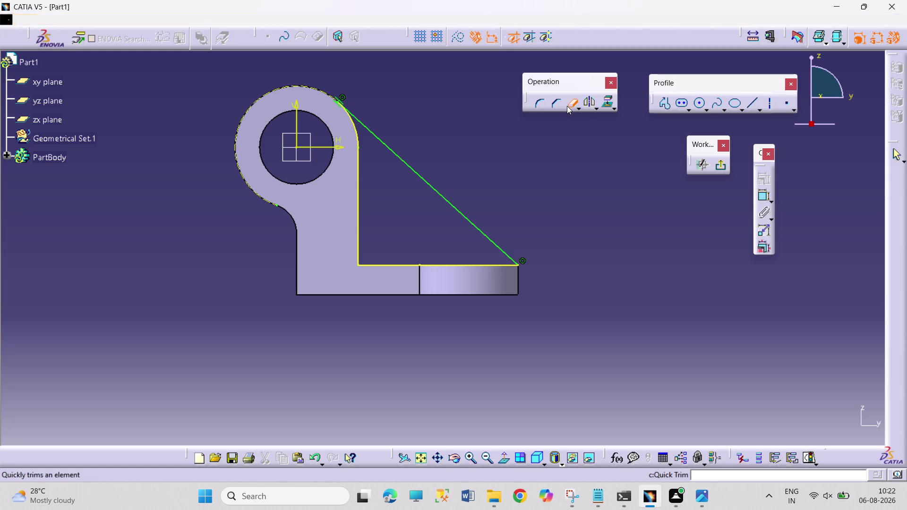
click(723, 168)
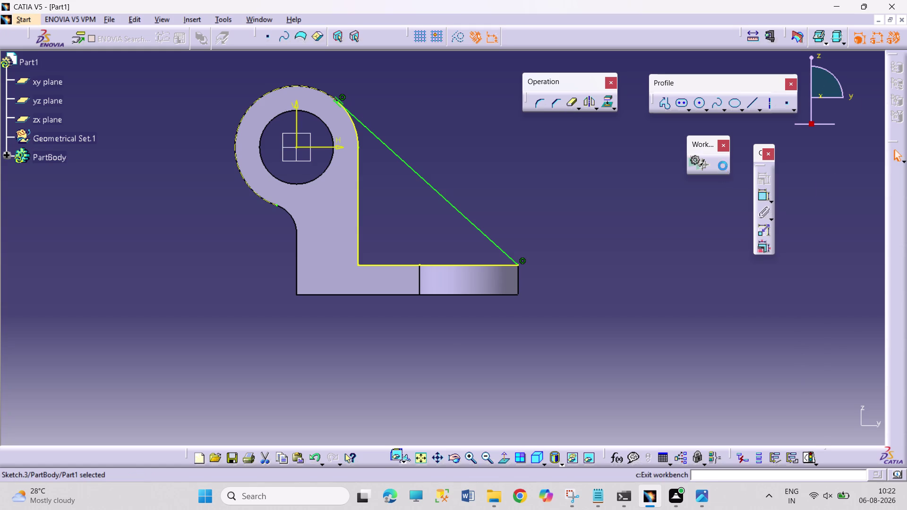
click(811, 249)
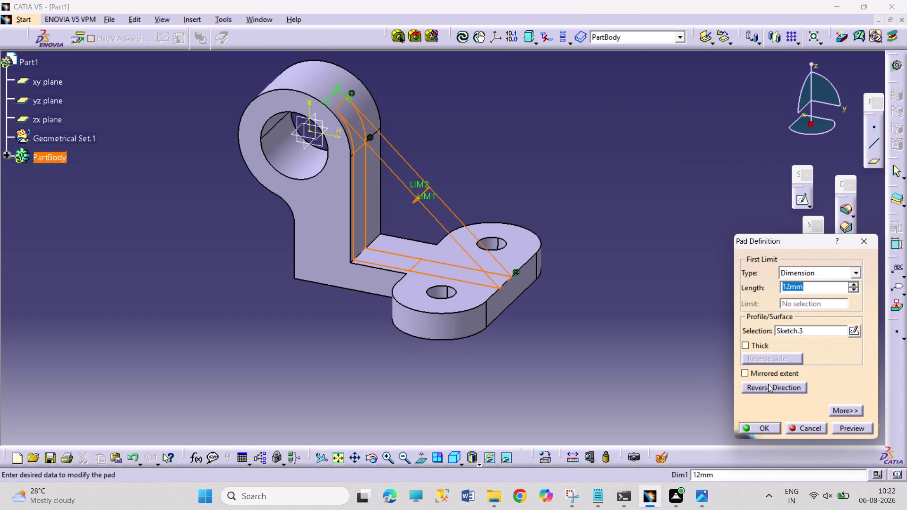
Pad the rib sketch 12 mm with Mirrored extent enabled.
click(767, 373)
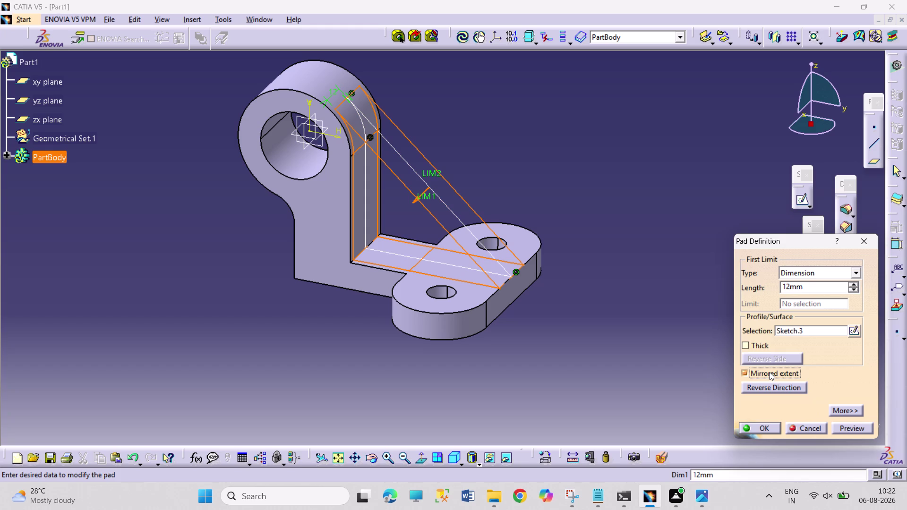
drag(790, 289, 766, 280)
key(5)
key(Return)
click(664, 269)
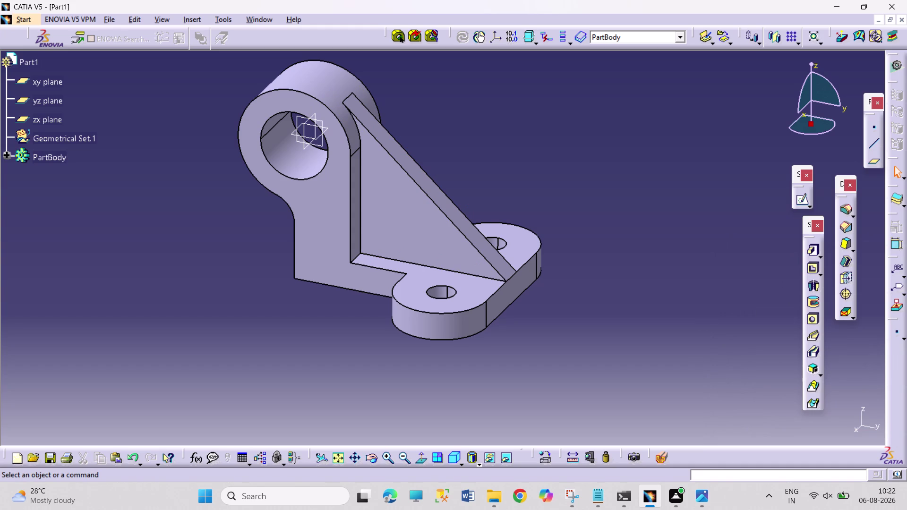
click(624, 253)
Fillet the rib's edges along the upright and base with a 1 mm radius.
click(361, 189)
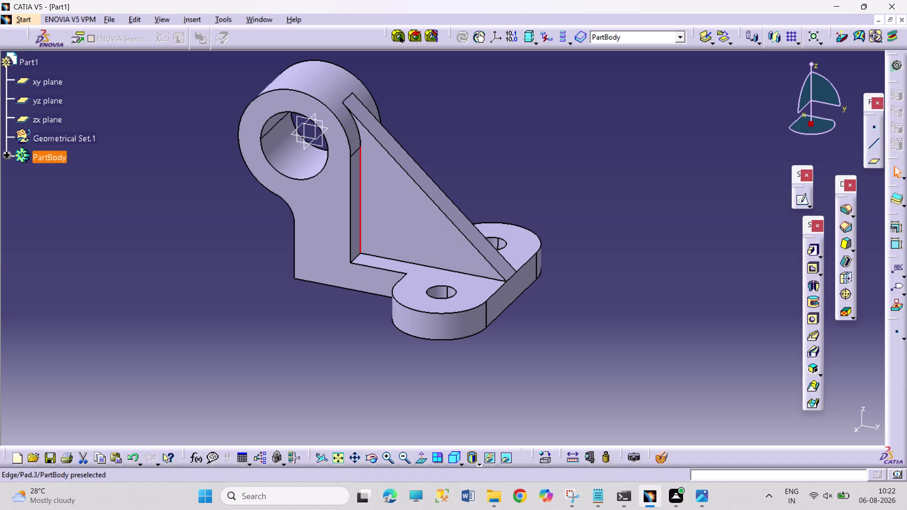
click(359, 136)
click(407, 262)
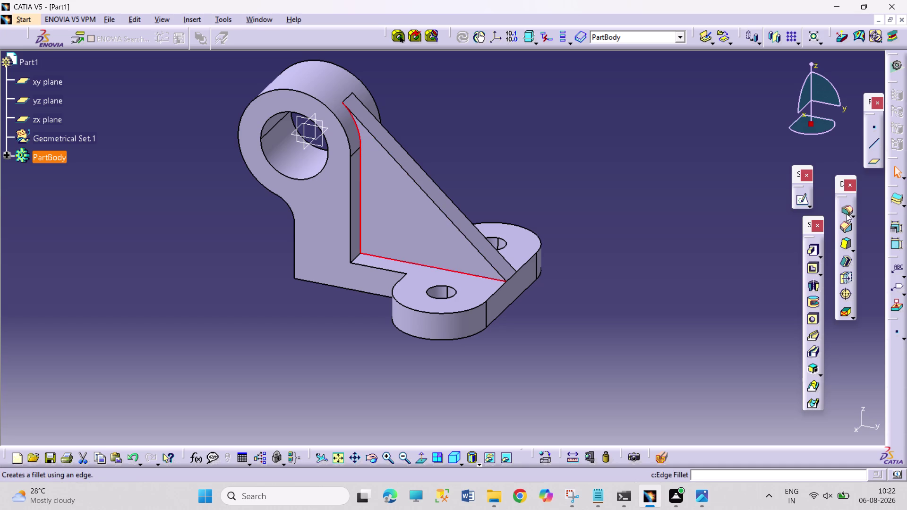
click(846, 214)
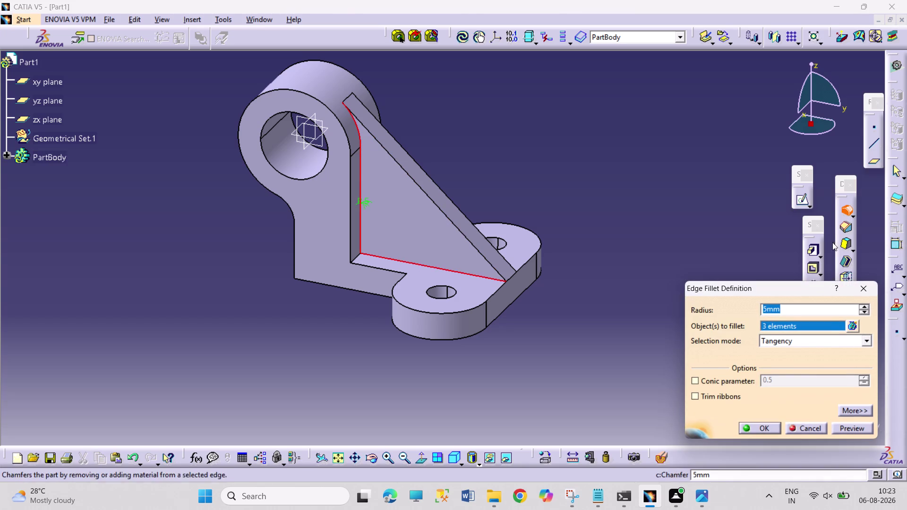
key(1)
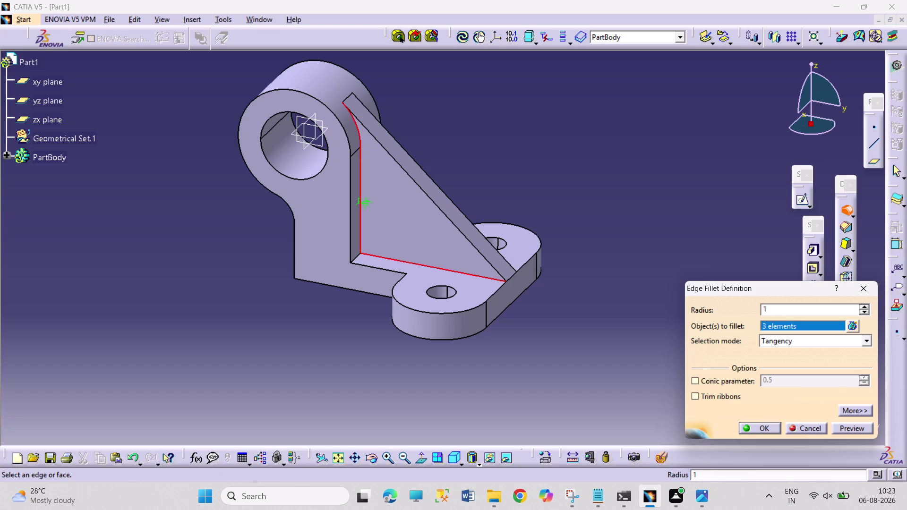
key(Return)
click(690, 283)
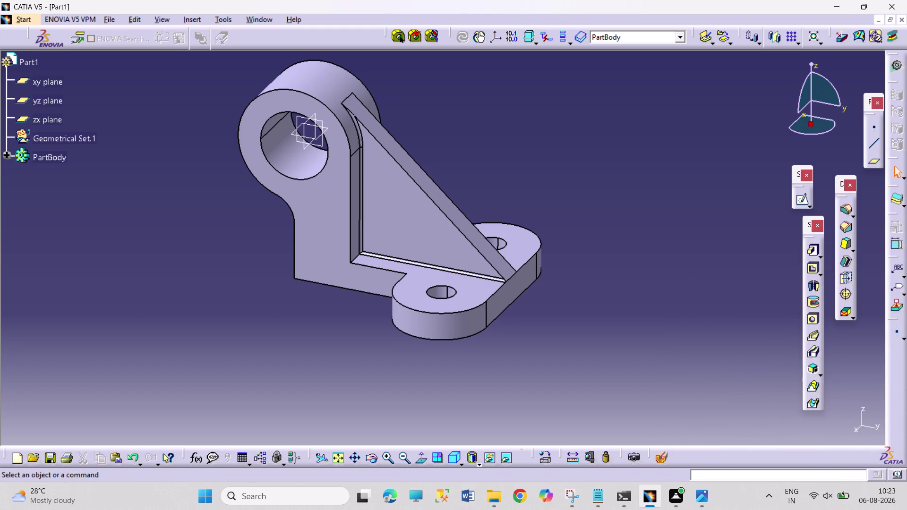
drag(370, 461, 381, 460)
click(373, 462)
Turn the model to the rib's back side and select its three junction edges.
drag(543, 368, 440, 364)
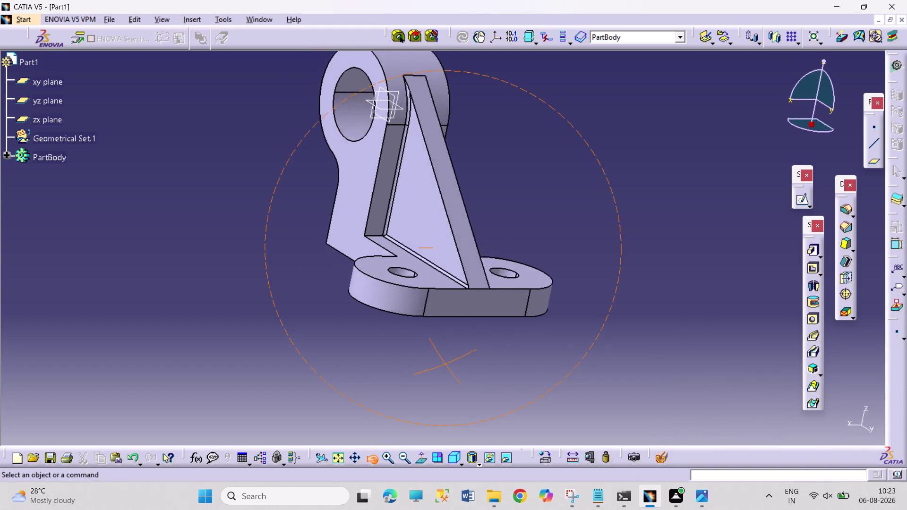
drag(440, 364, 282, 318)
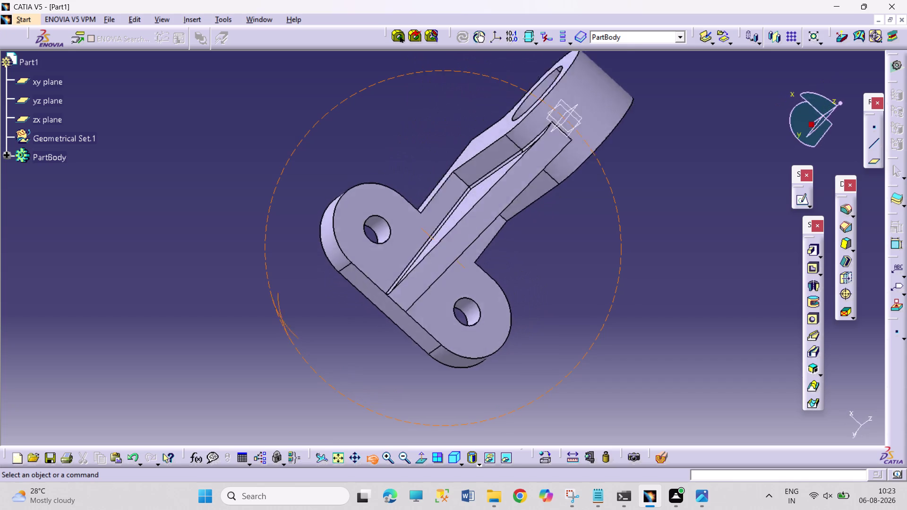
drag(281, 318, 365, 393)
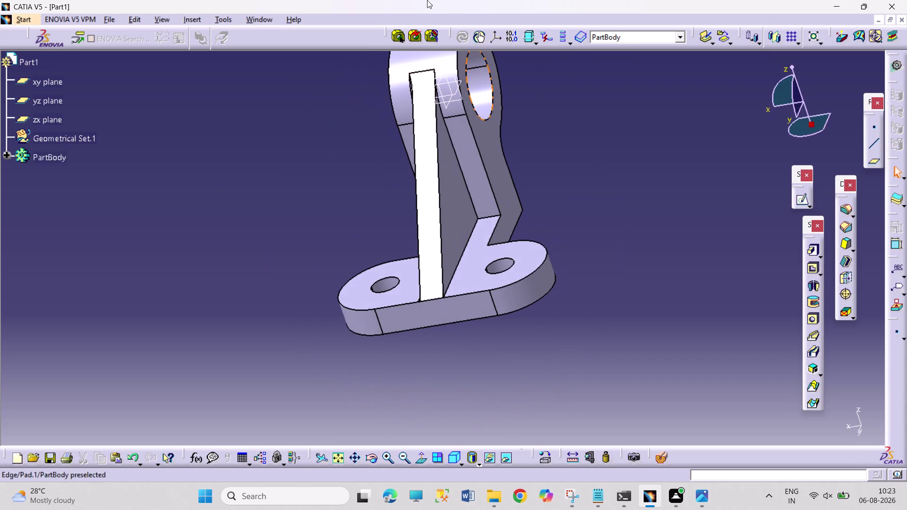
click(442, 112)
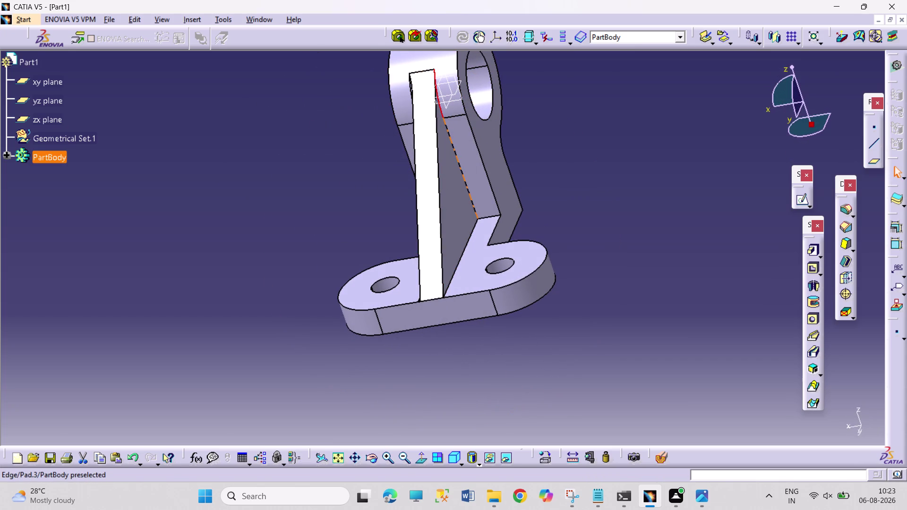
click(460, 171)
click(461, 256)
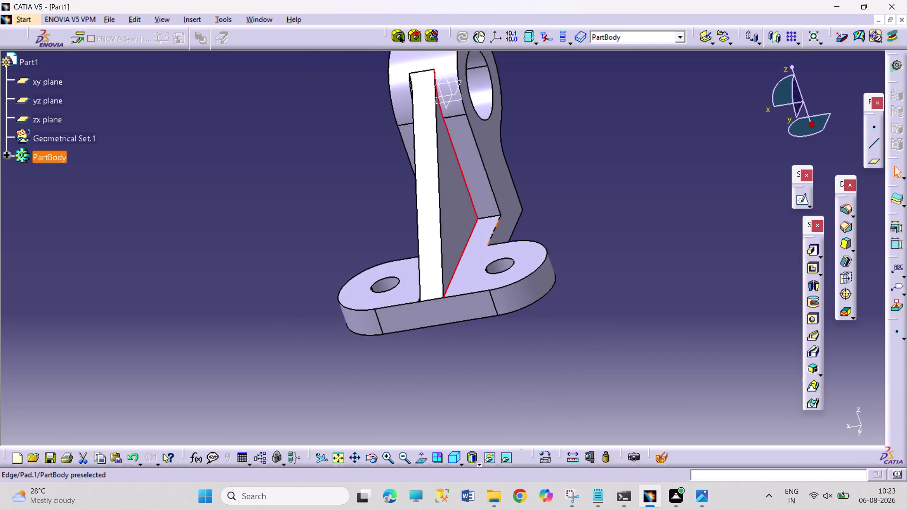
Round the three selected back-side edges with a 1 mm edge fillet.
click(847, 210)
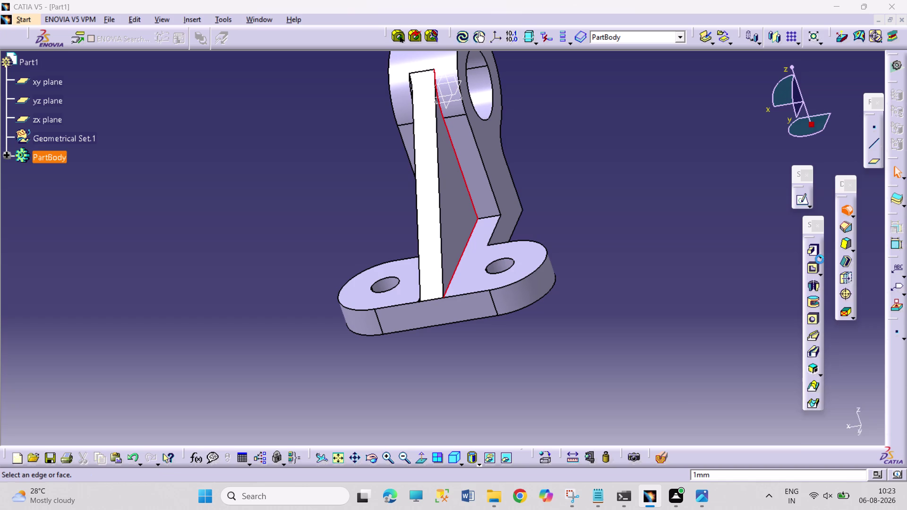
drag(762, 424, 756, 418)
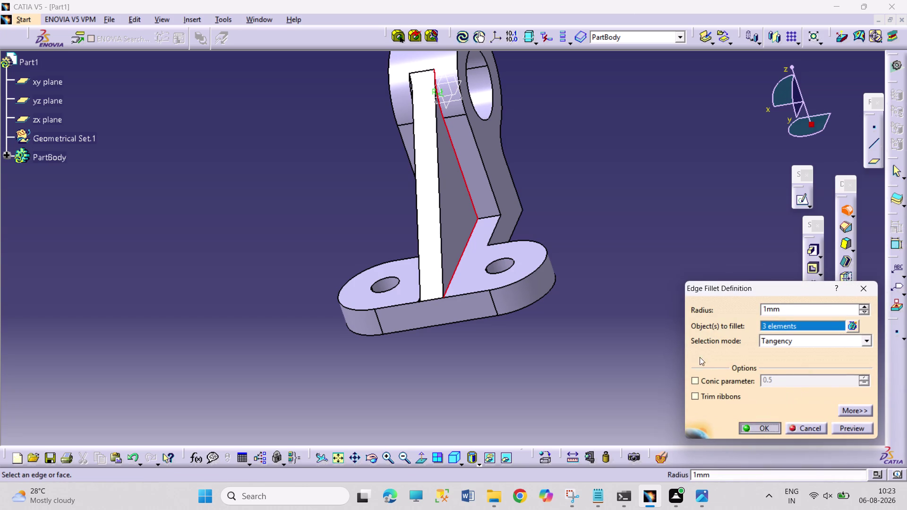
click(749, 425)
click(654, 339)
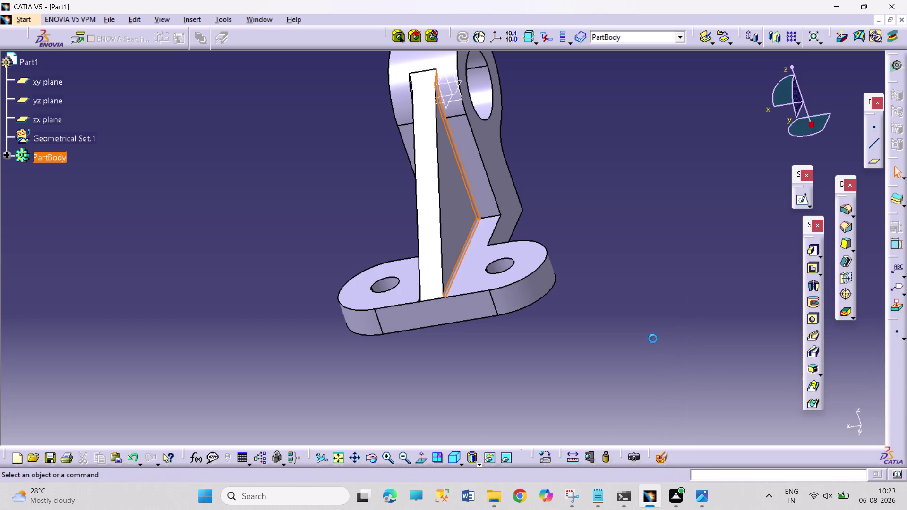
click(374, 459)
drag(381, 382, 437, 349)
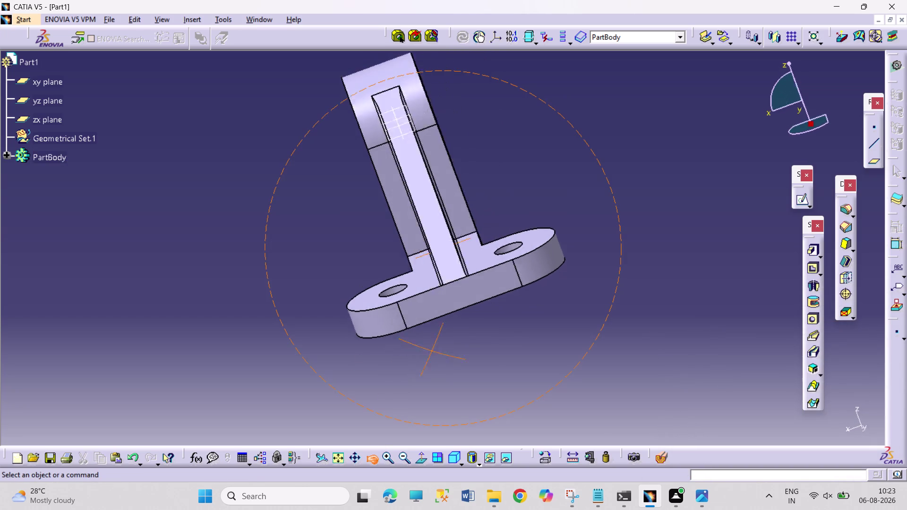
drag(438, 350, 559, 327)
click(370, 459)
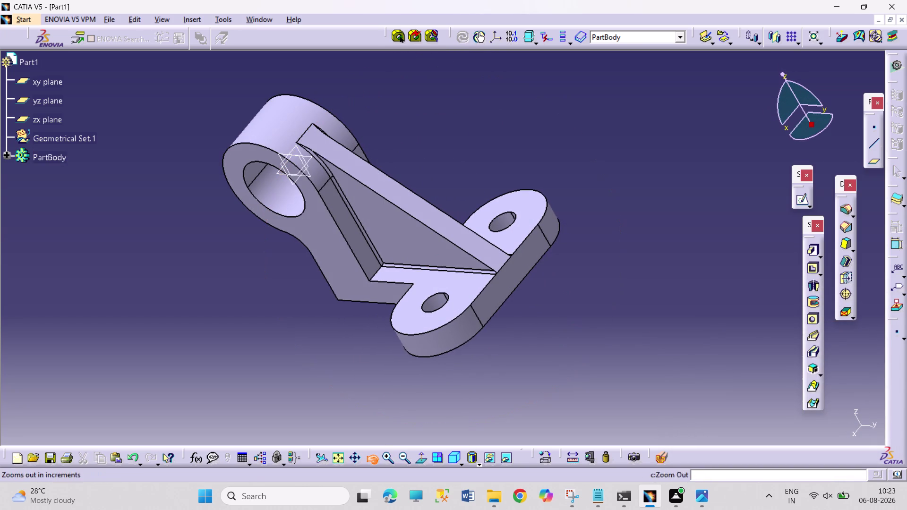
drag(262, 309, 279, 216)
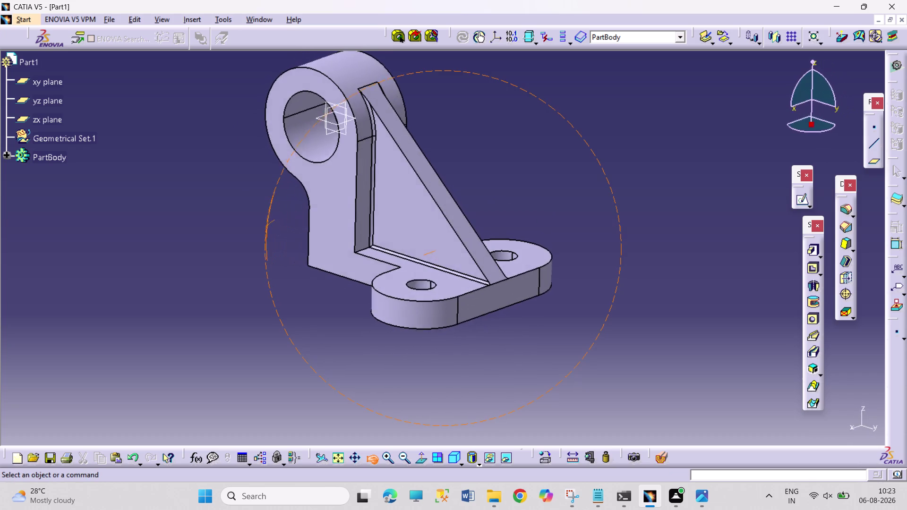
drag(280, 216, 279, 236)
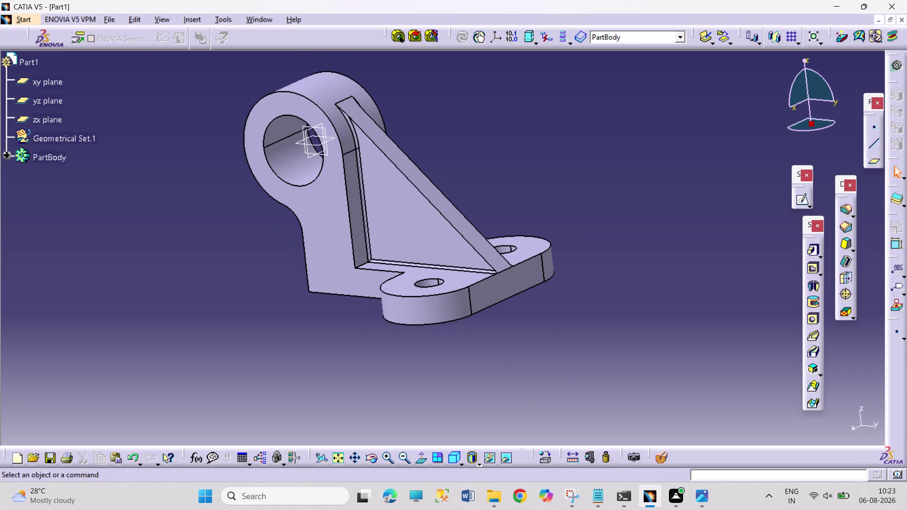
drag(584, 115, 667, 259)
drag(621, 155, 738, 312)
drag(597, 109, 671, 271)
click(456, 458)
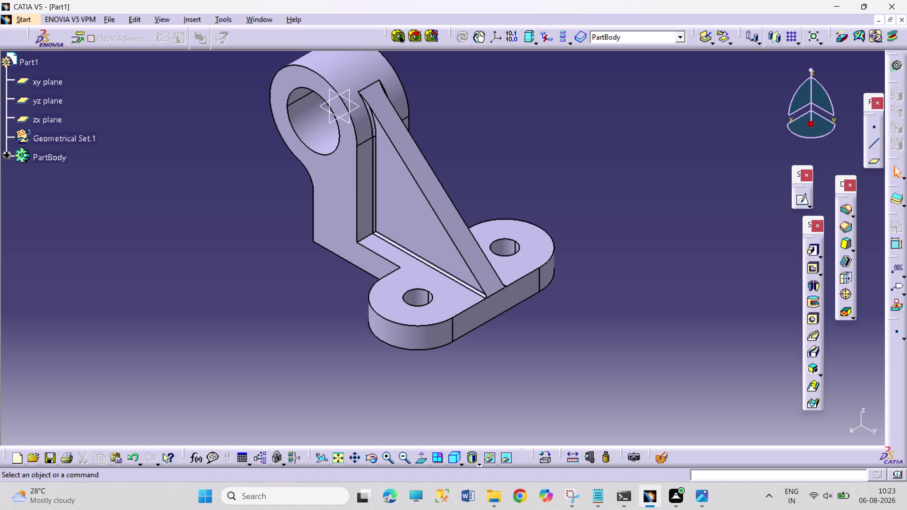
middle_drag(503, 116, 502, 139)
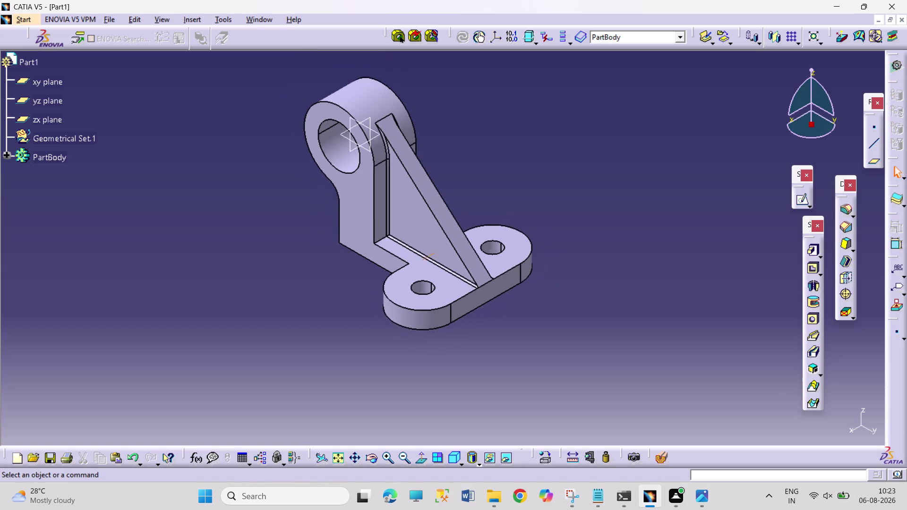
middle_drag(501, 138, 486, 153)
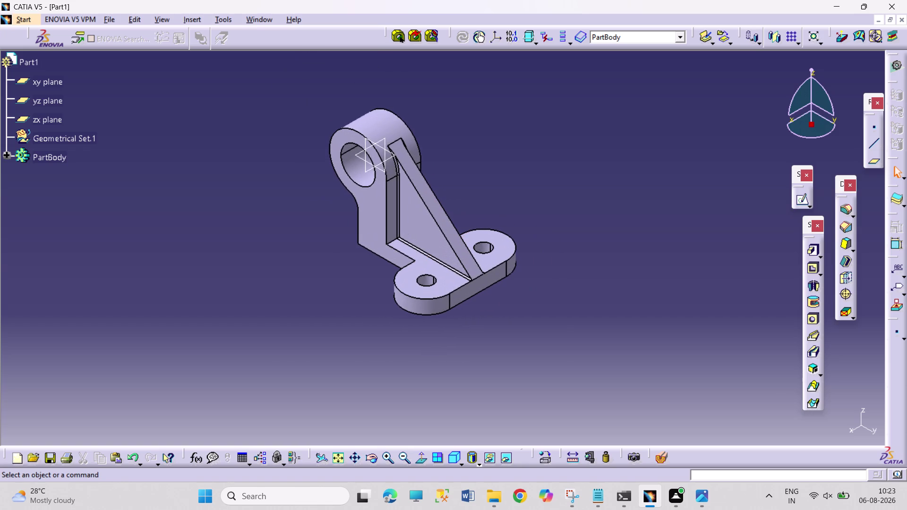
middle_drag(486, 152, 488, 184)
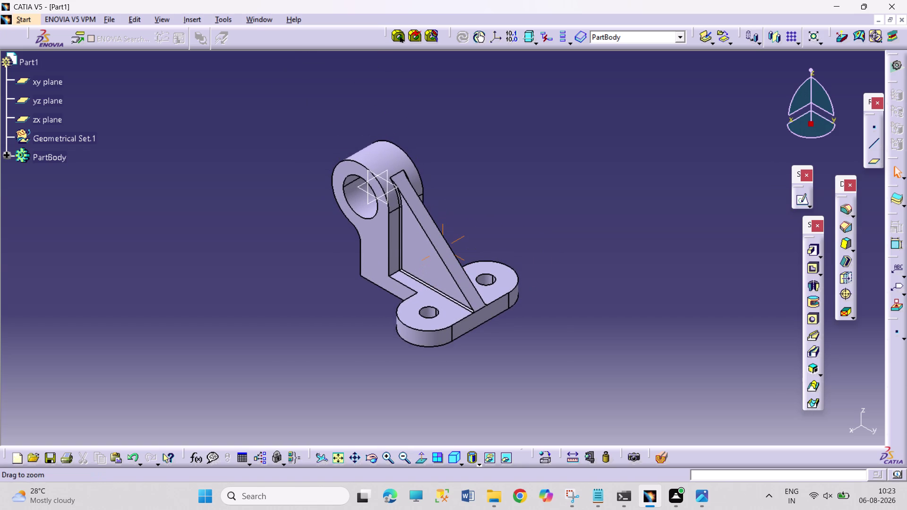